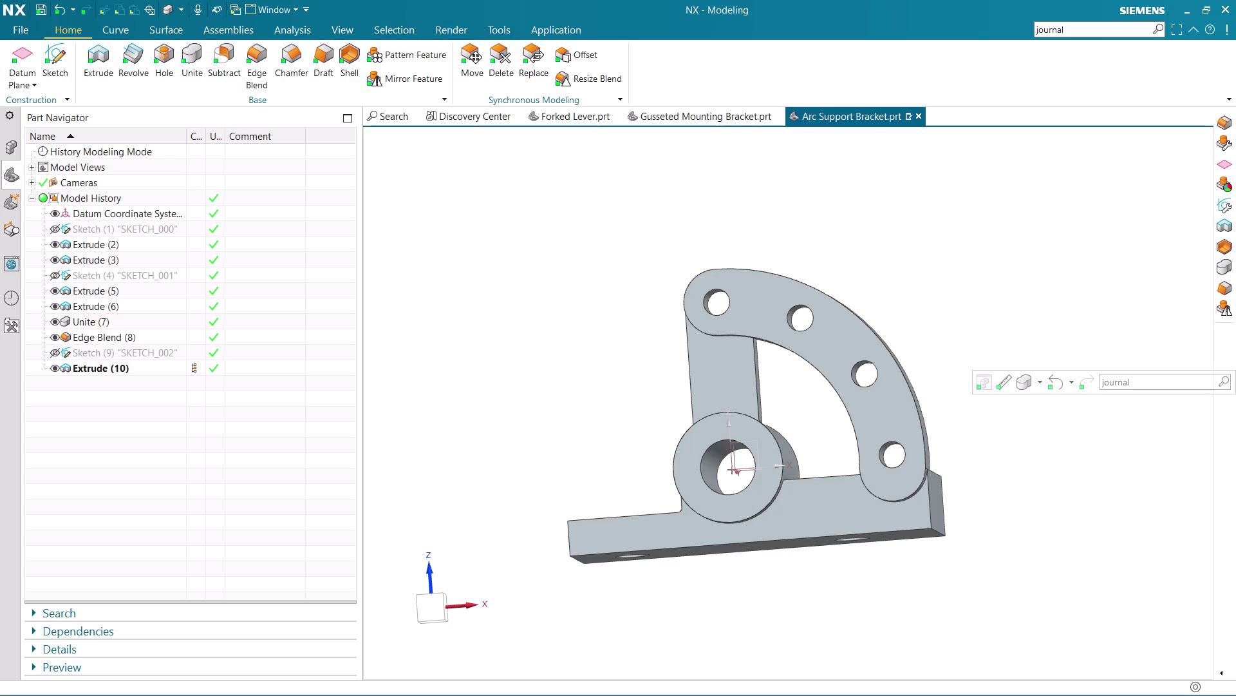
Orbit the bracket to inspect its underside, base plate and arc plate holes.
scroll(up, 3)
scroll(down, 3)
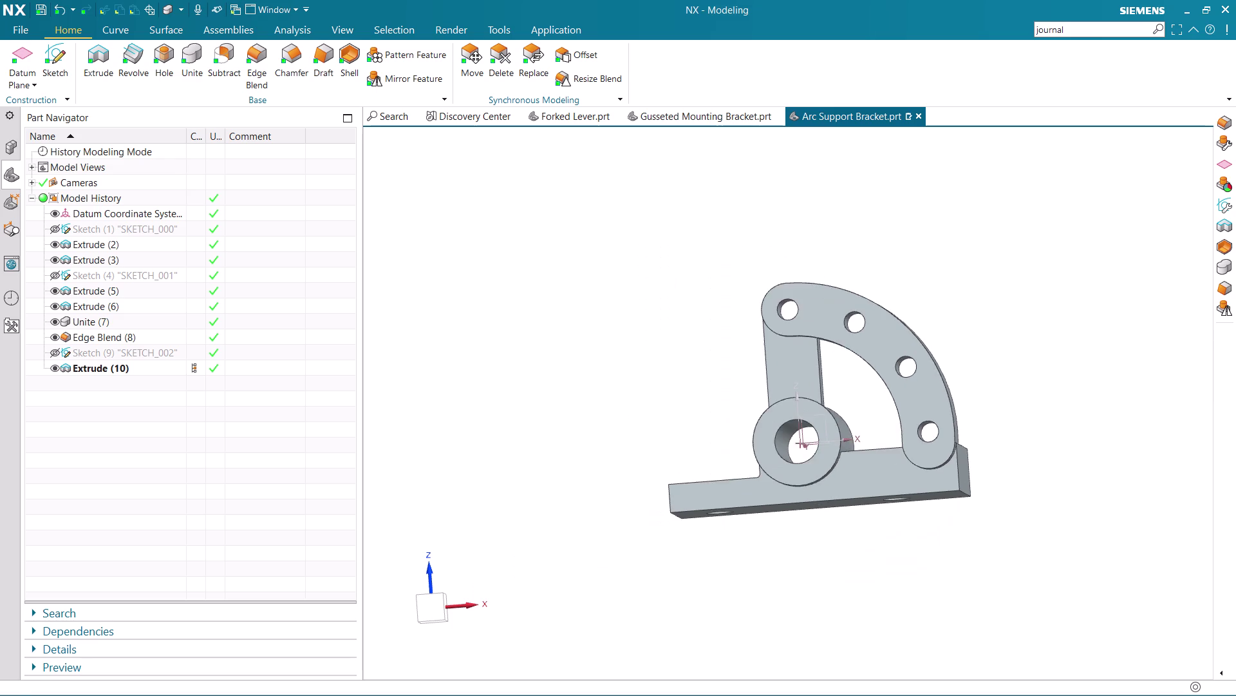
middle_drag(1005, 388, 999, 478)
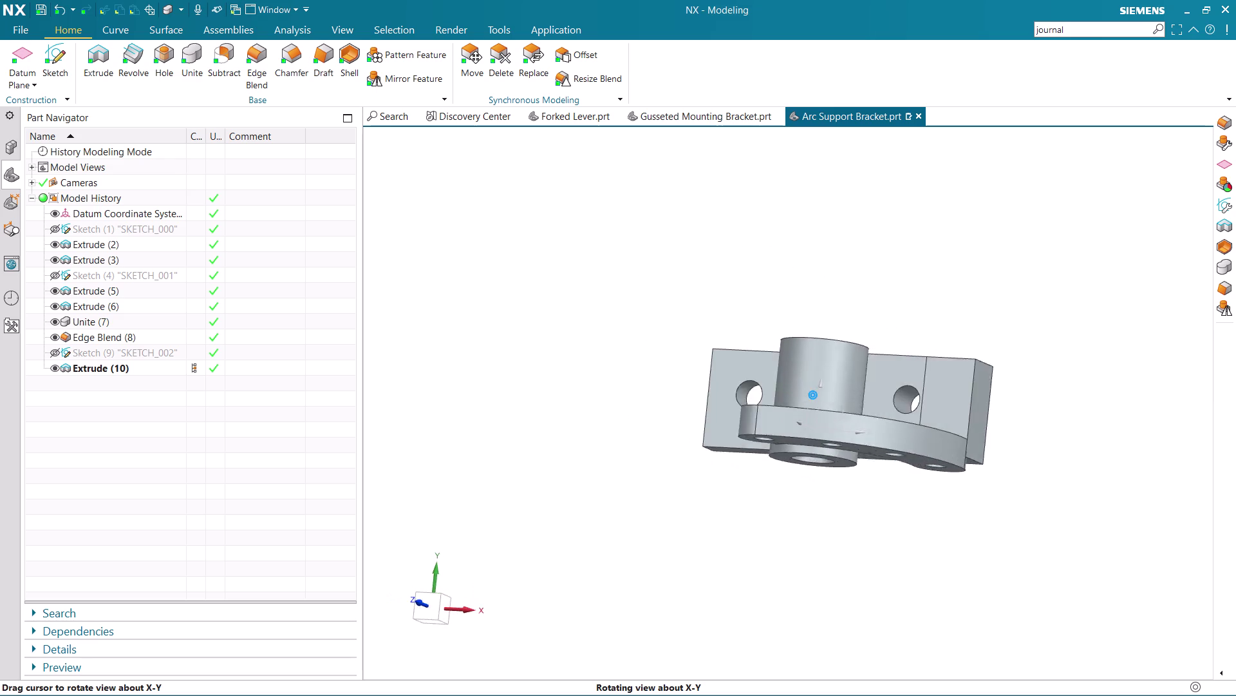
middle_drag(1000, 478, 1028, 508)
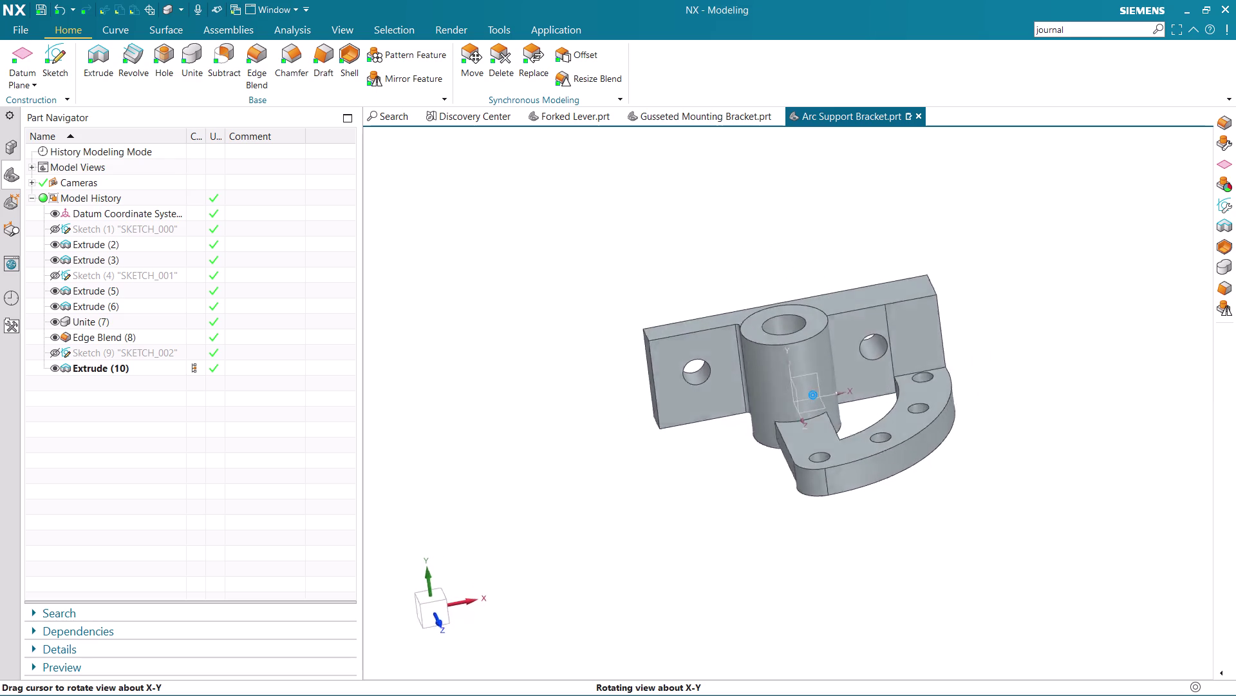
middle_drag(1028, 508, 994, 506)
scroll(up, 3)
scroll(up, 3)
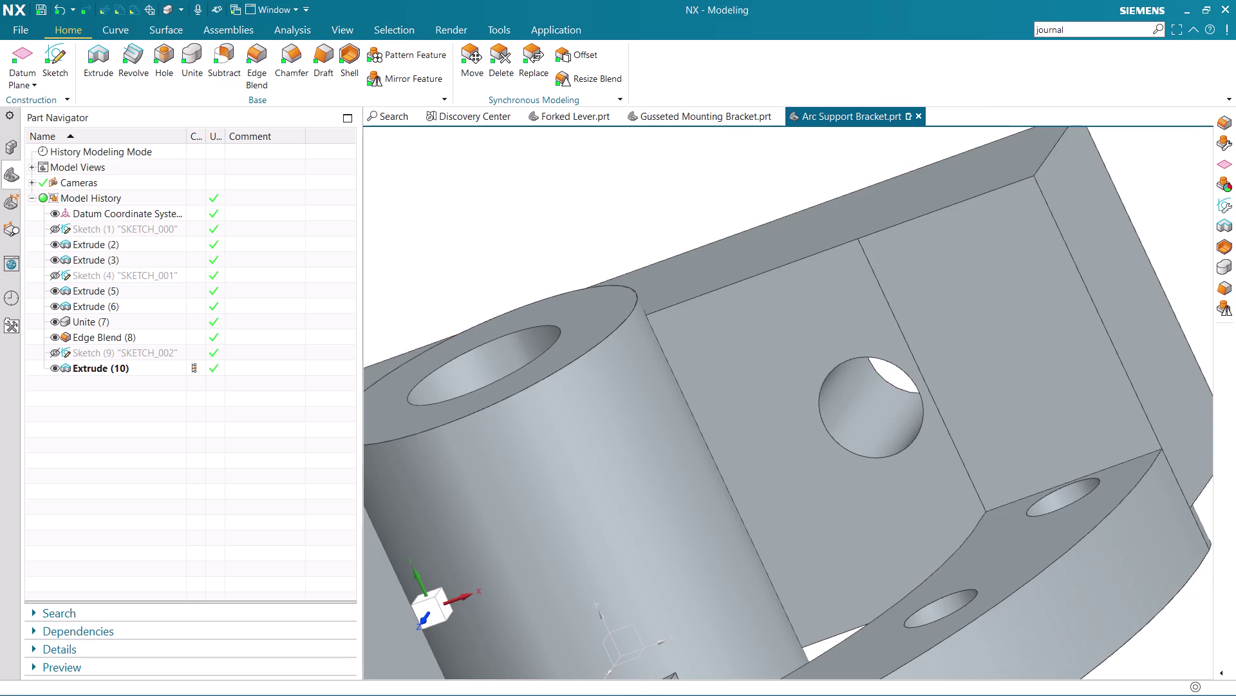
scroll(down, 3)
middle_drag(1176, 329, 1141, 384)
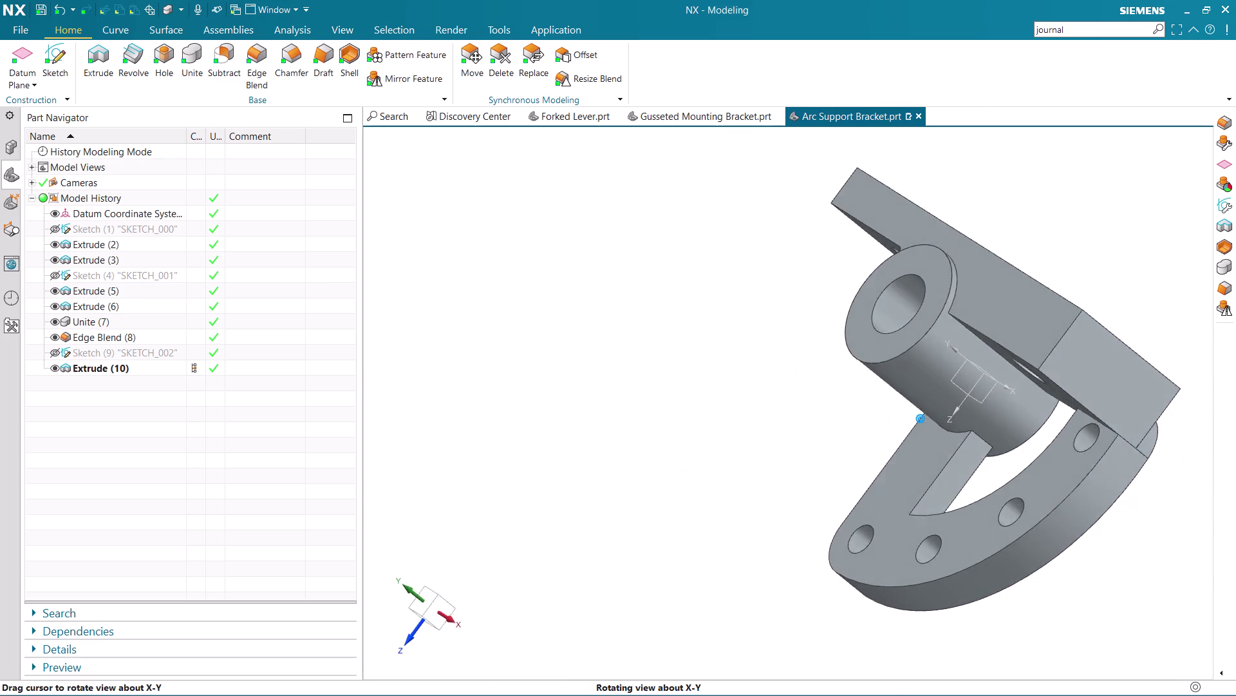
middle_drag(1141, 384, 1154, 334)
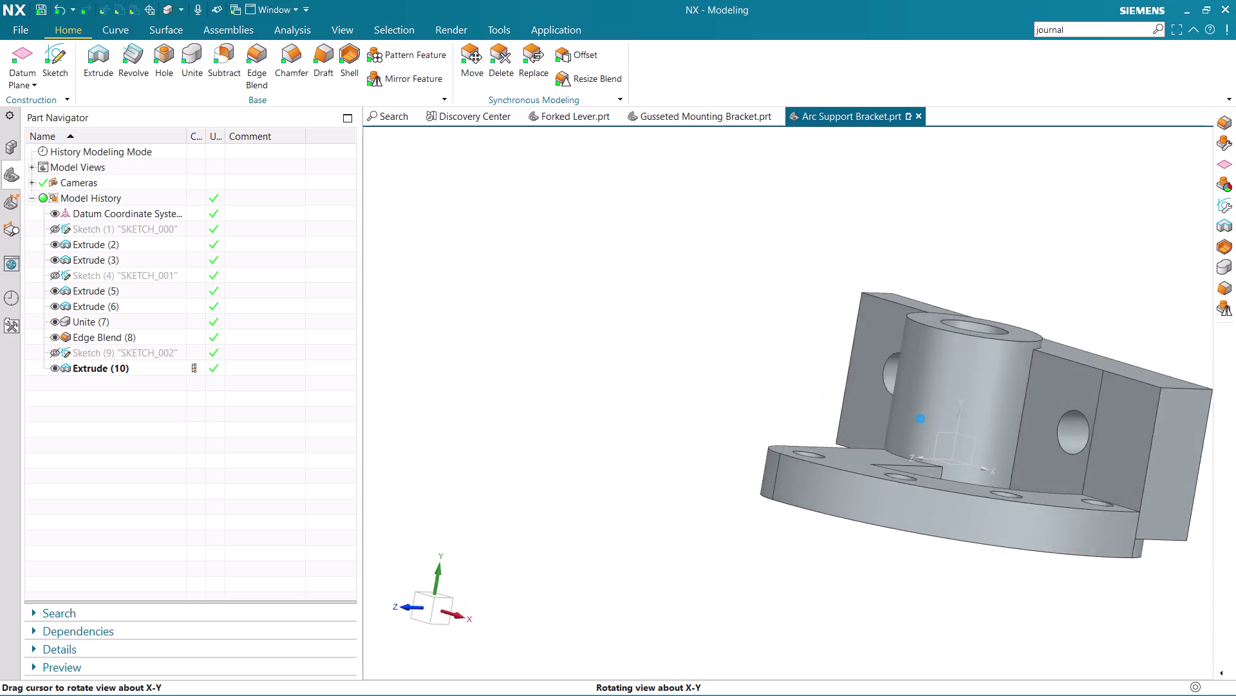
middle_drag(1154, 333, 1204, 316)
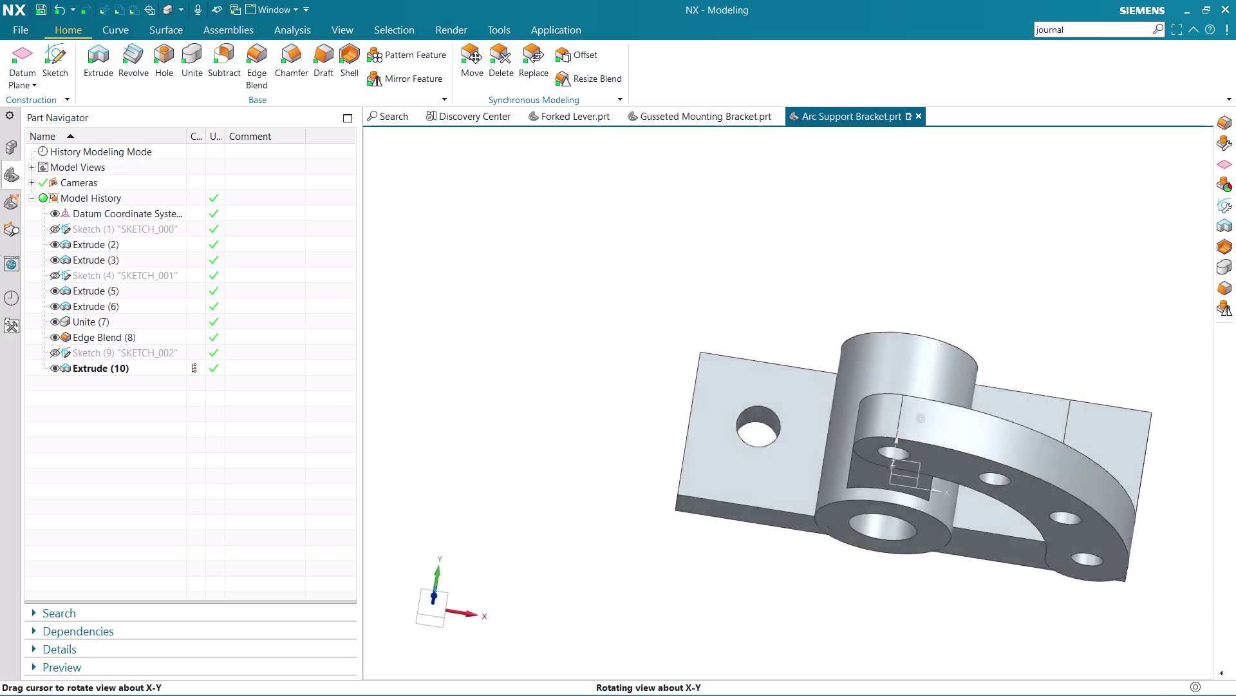
middle_drag(1204, 317, 1190, 312)
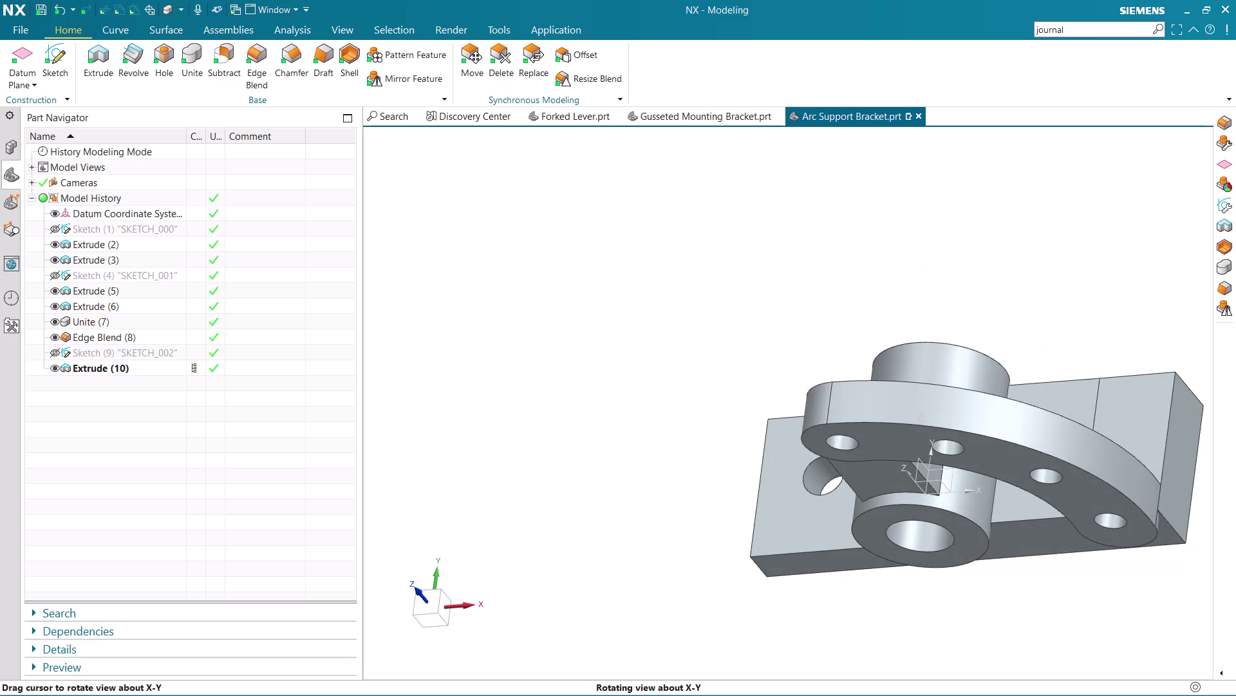
middle_drag(1190, 312, 1215, 268)
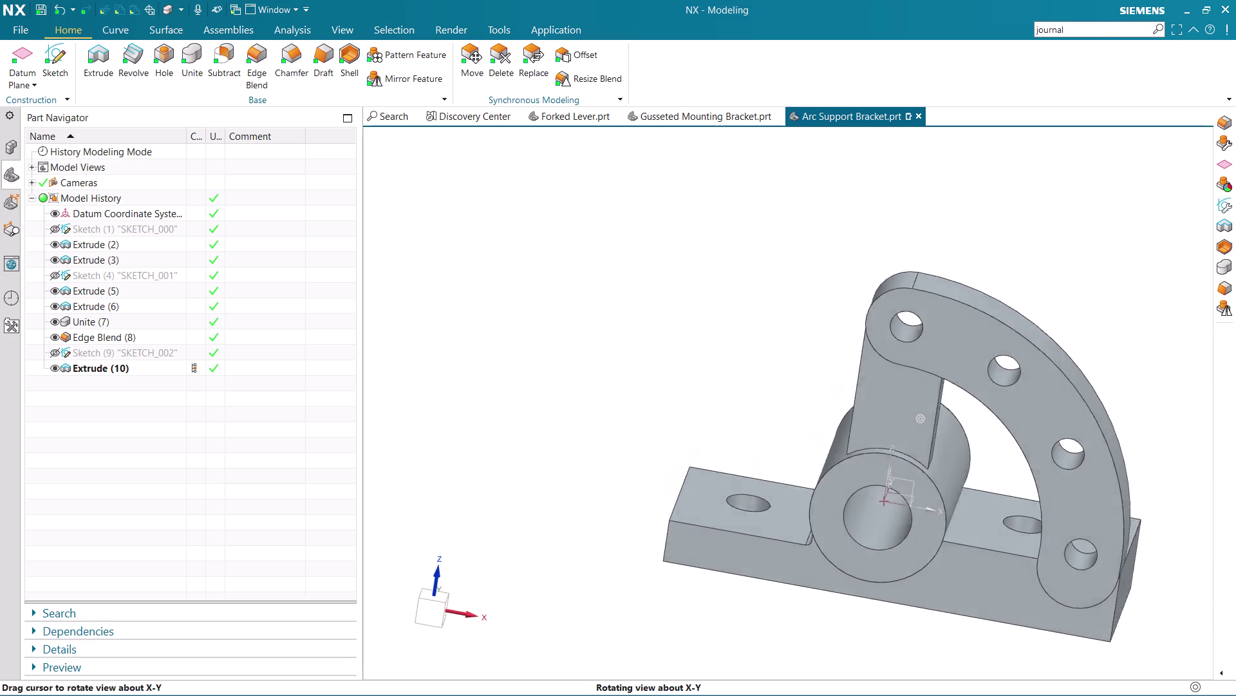
middle_drag(1215, 267, 1185, 296)
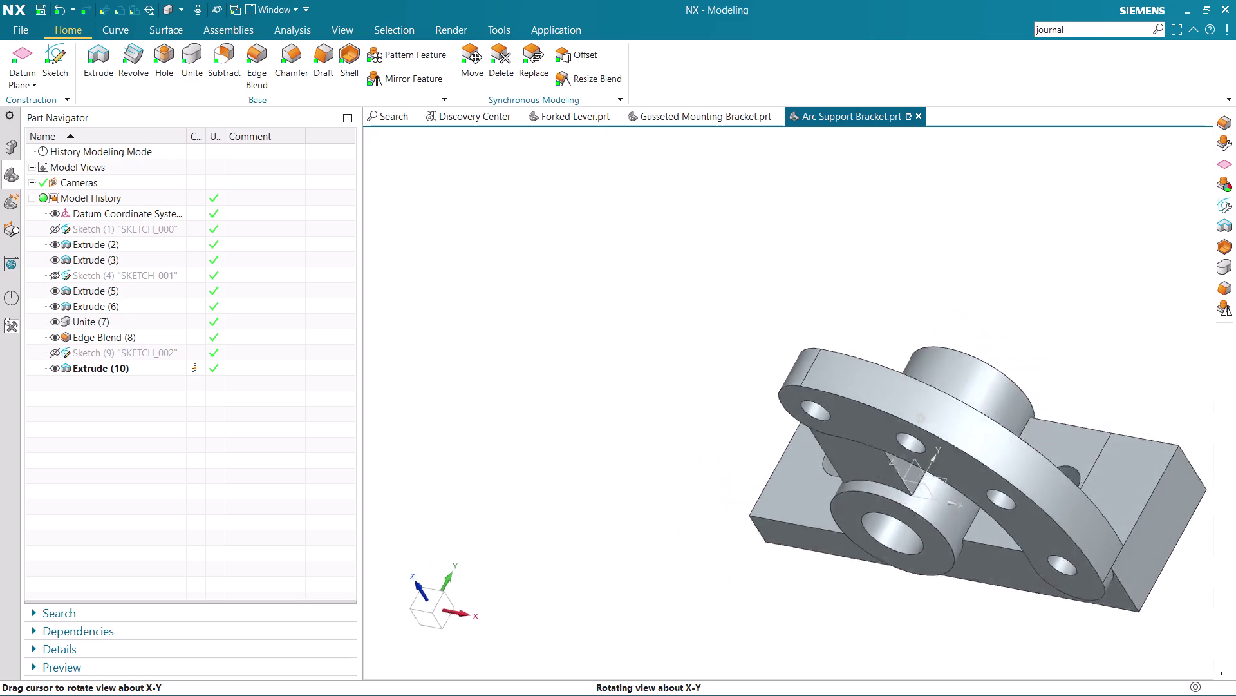
middle_drag(1184, 297, 1156, 293)
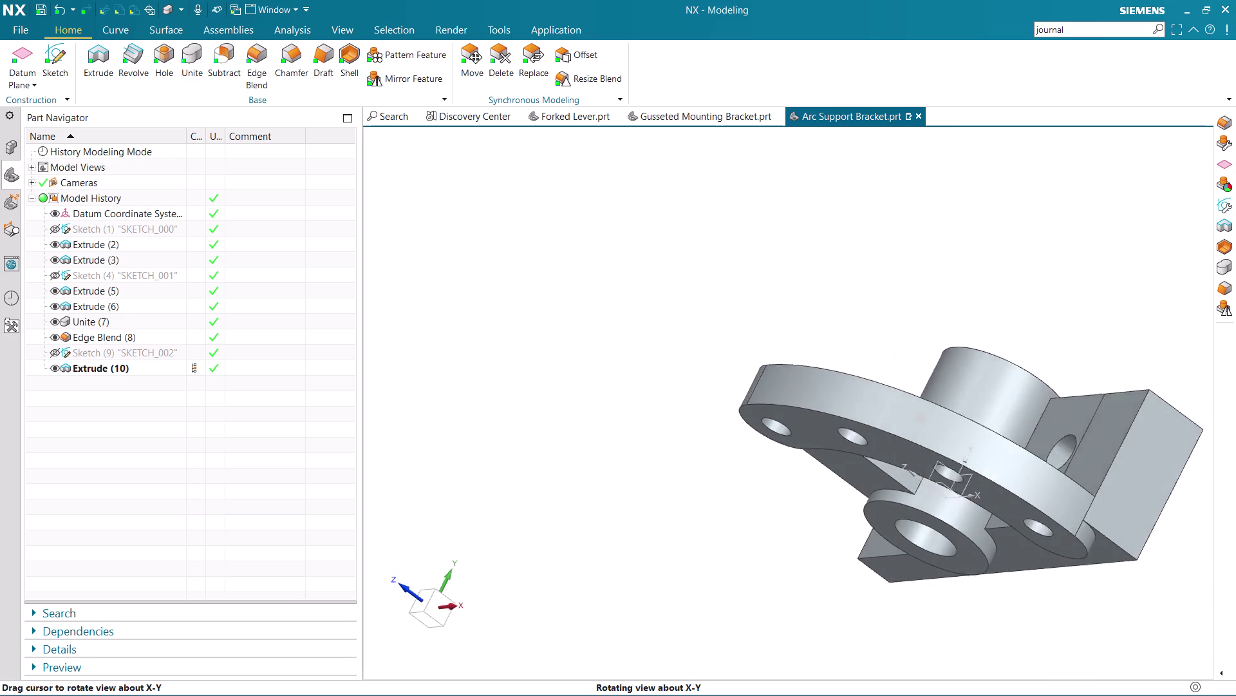
middle_drag(1156, 293, 1187, 296)
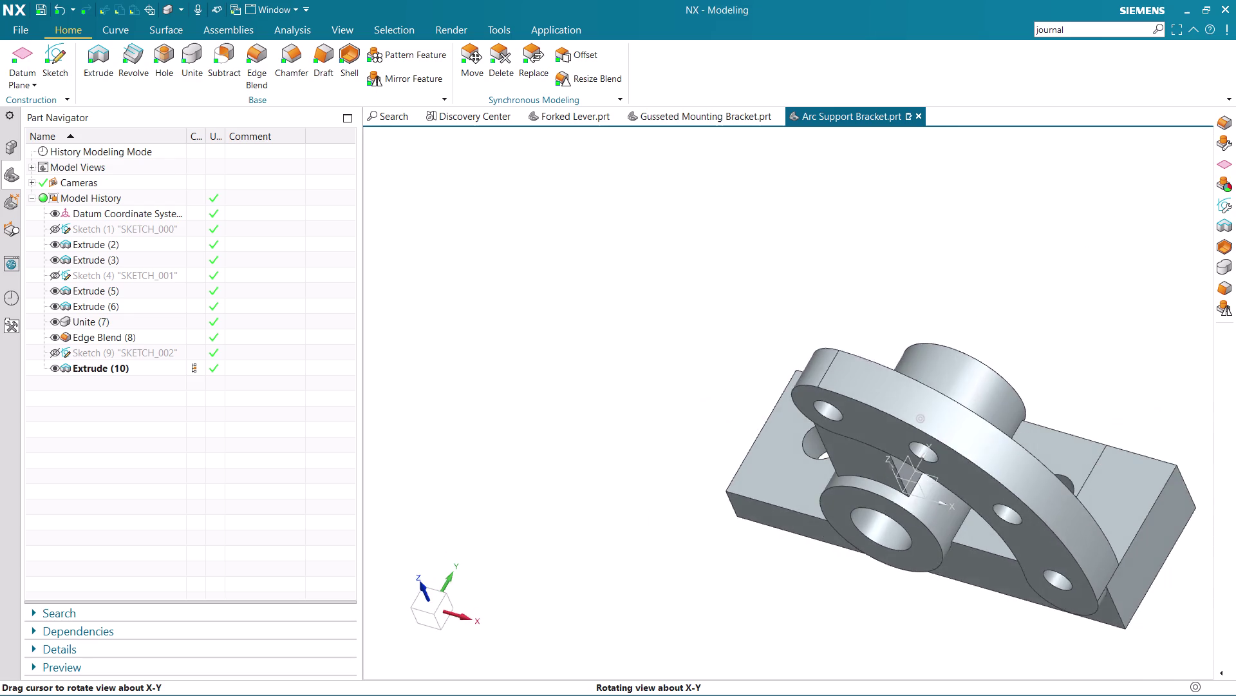
middle_drag(1187, 297, 1171, 304)
scroll(down, 3)
scroll(down, 3)
middle_drag(1122, 433, 1190, 365)
scroll(up, 3)
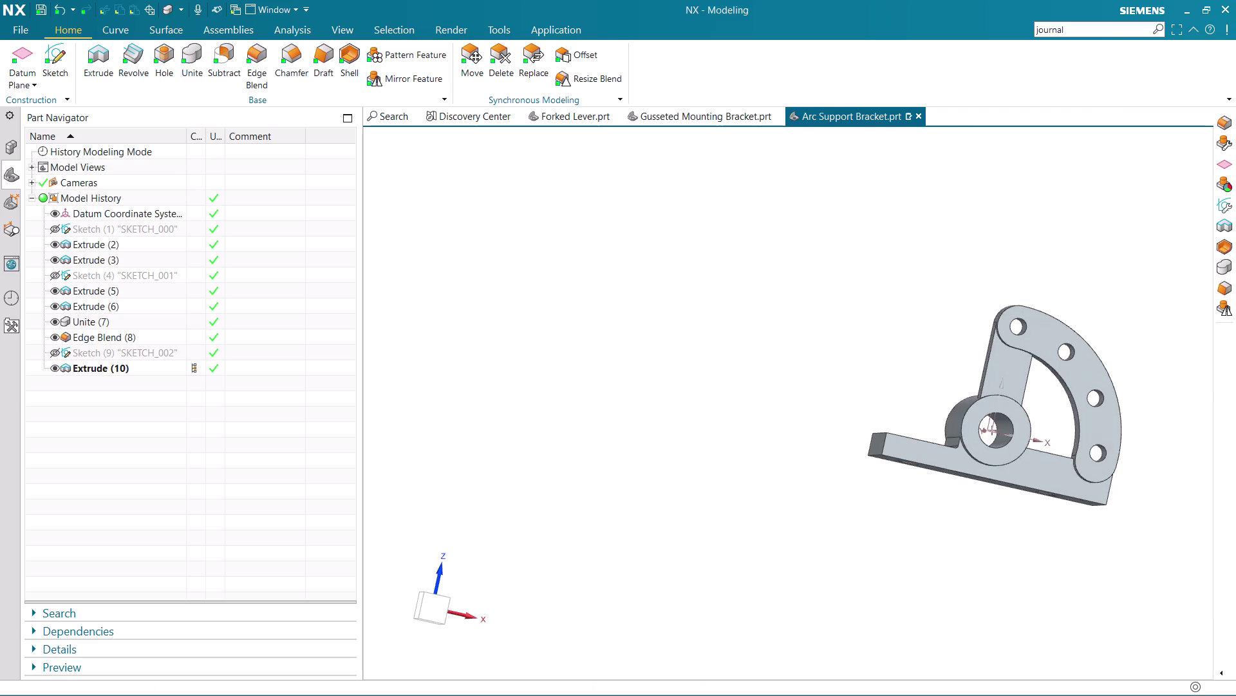
scroll(up, 3)
scroll(up, 3)
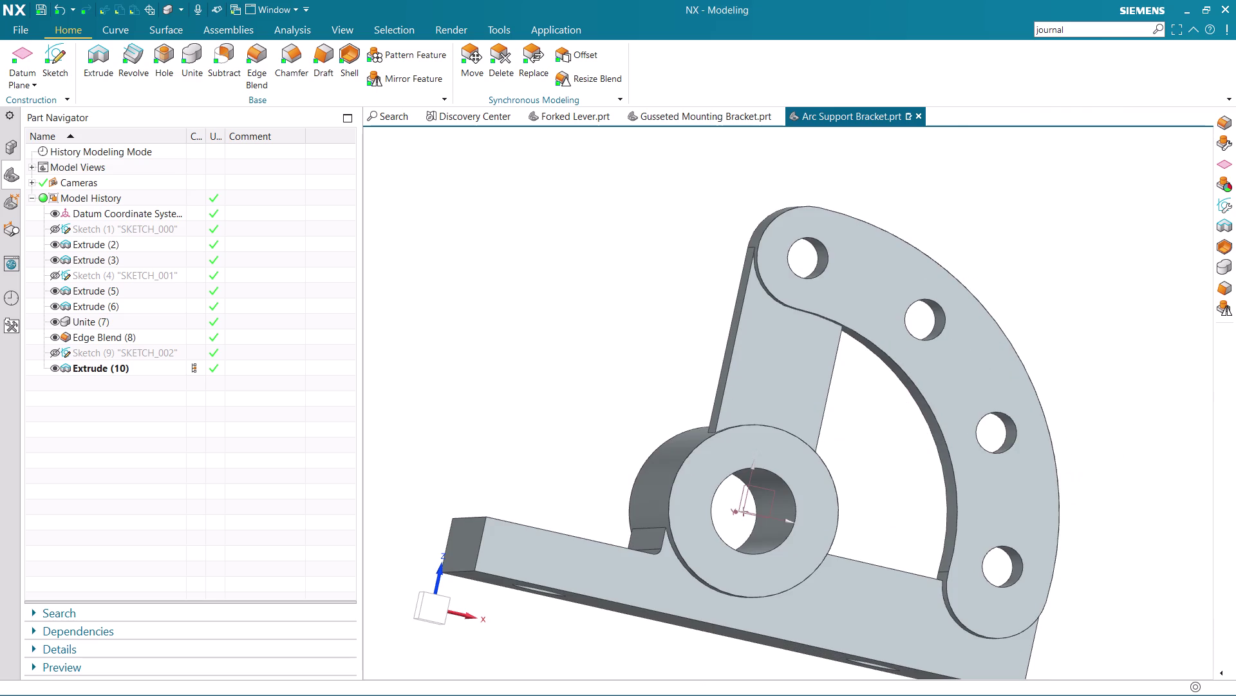
Select SKETCH_001, Sketch (4), in the Part Navigator and bring up its context menu.
click(106, 278)
click(52, 272)
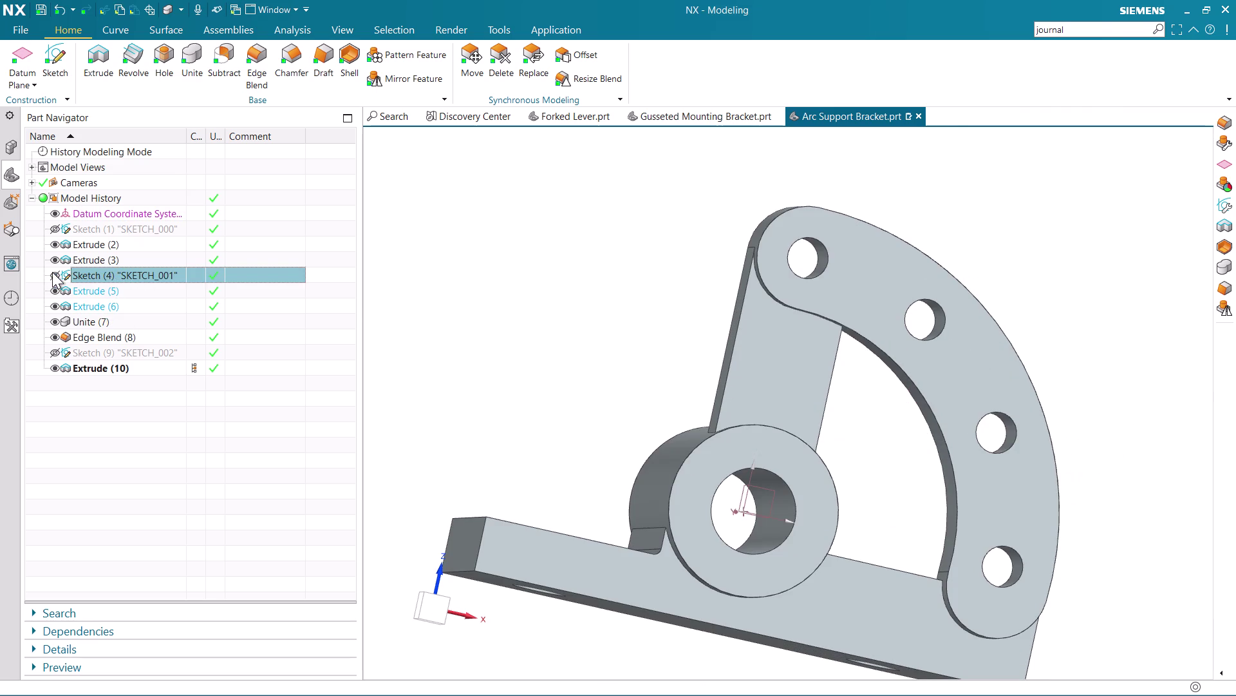
middle_drag(498, 312, 497, 345)
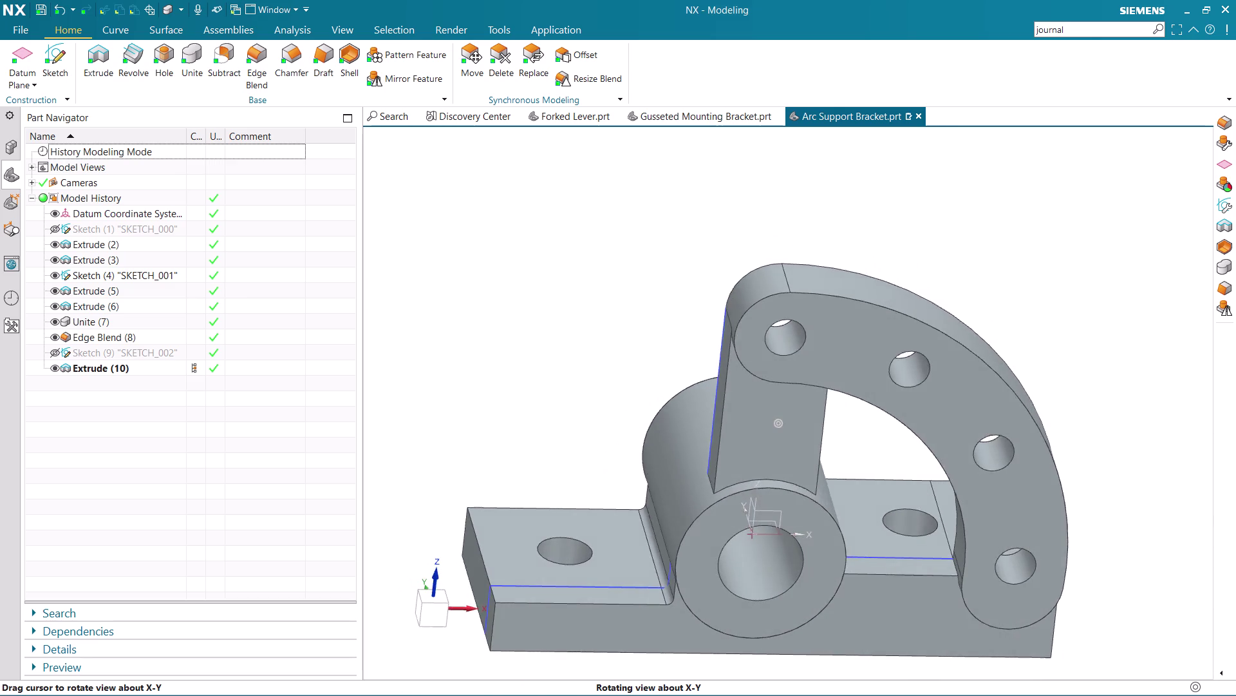
middle_drag(498, 346, 568, 420)
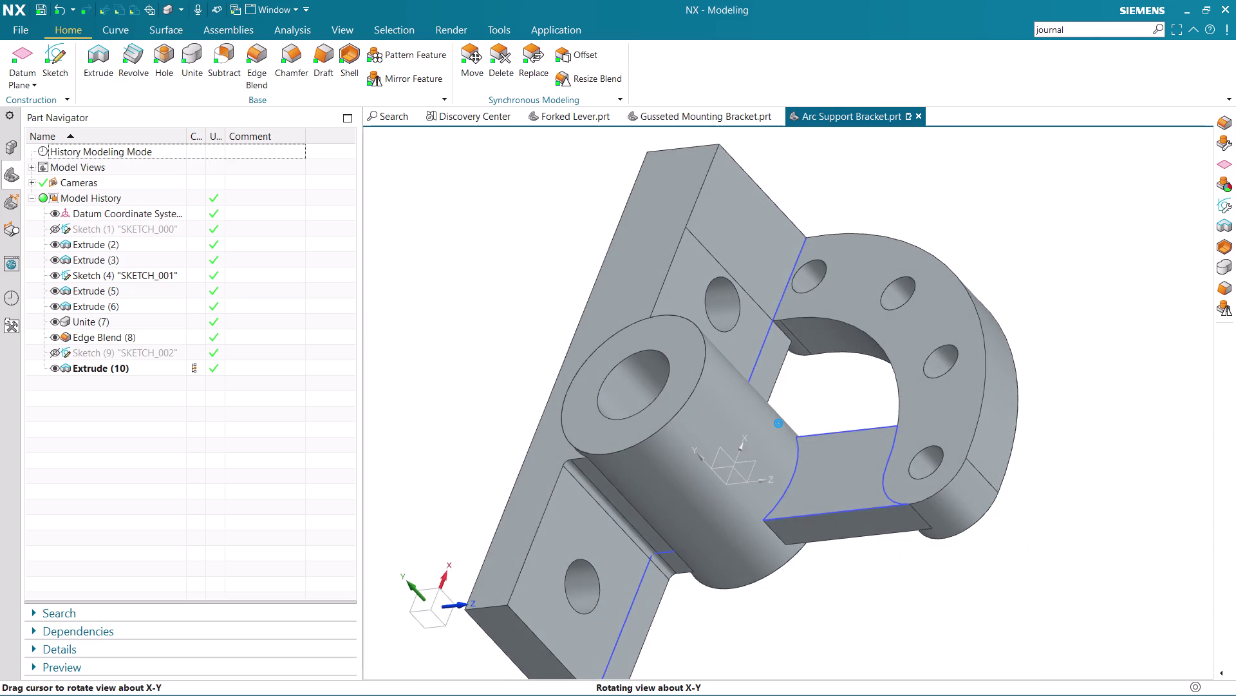
middle_drag(567, 420, 501, 365)
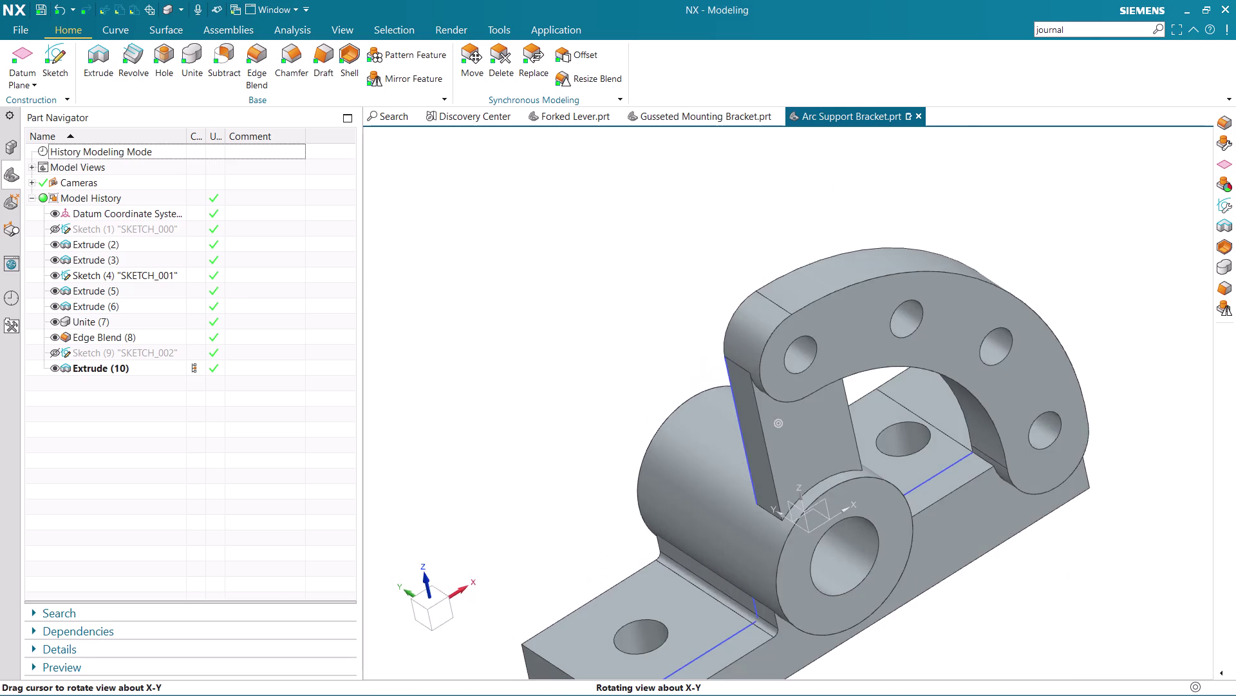
middle_drag(500, 365, 487, 367)
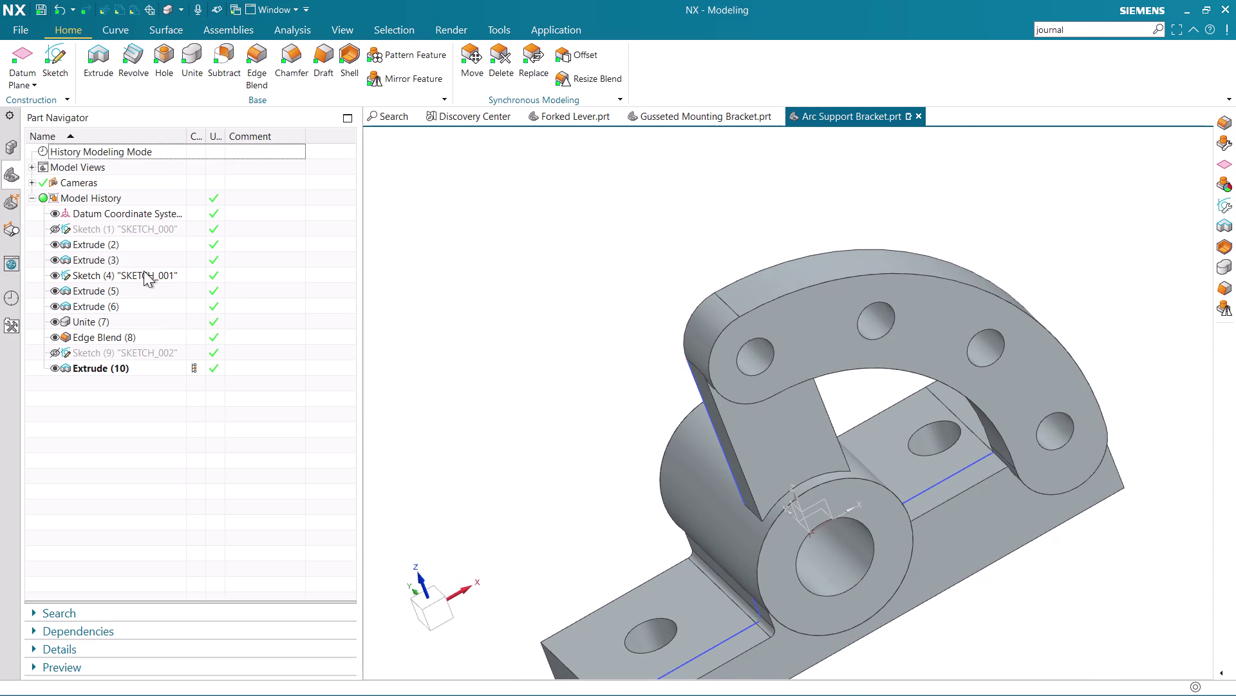
click(144, 271)
right_click(141, 270)
Edit SKETCH_001 and orbit around its profile to inspect the sketch edges.
click(189, 346)
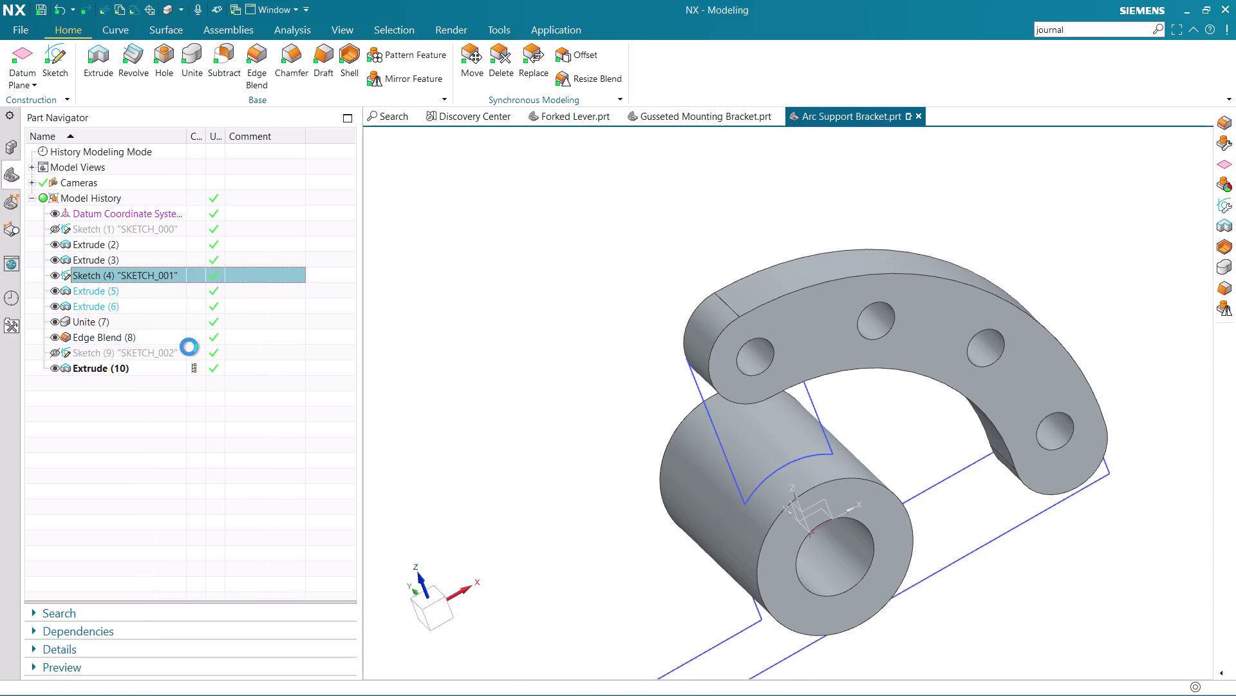
scroll(up, 3)
scroll(up, 3)
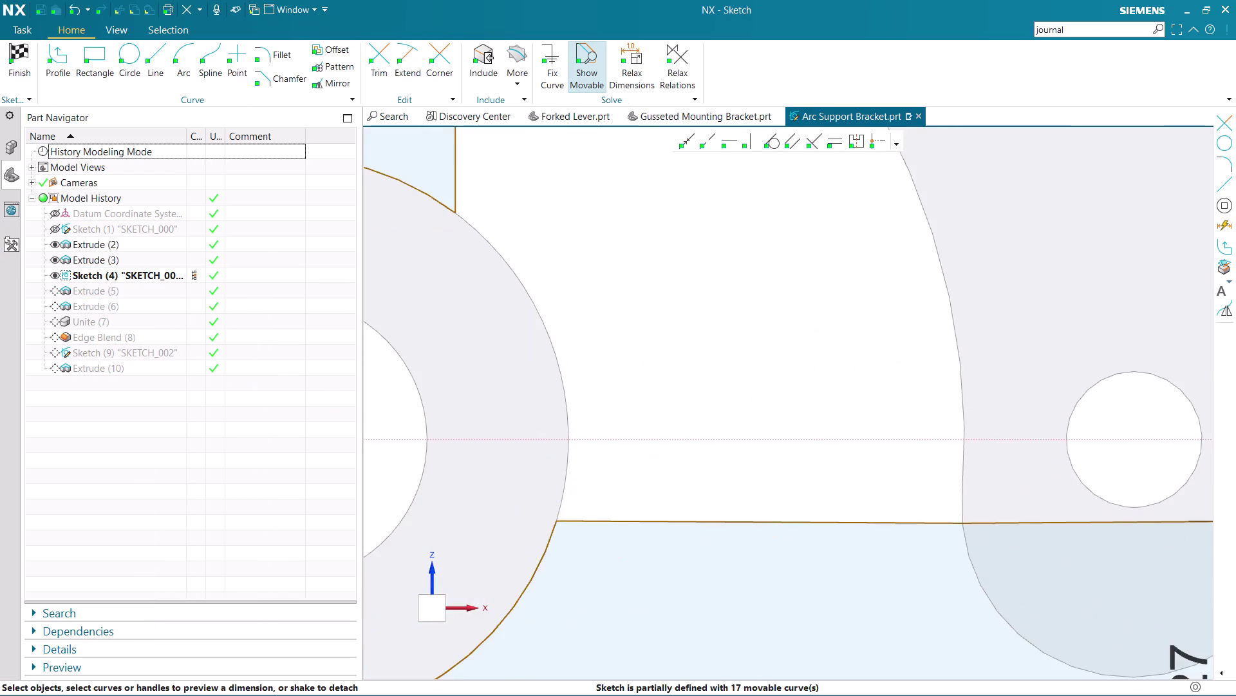
scroll(up, 3)
scroll(up, 3)
scroll(down, 3)
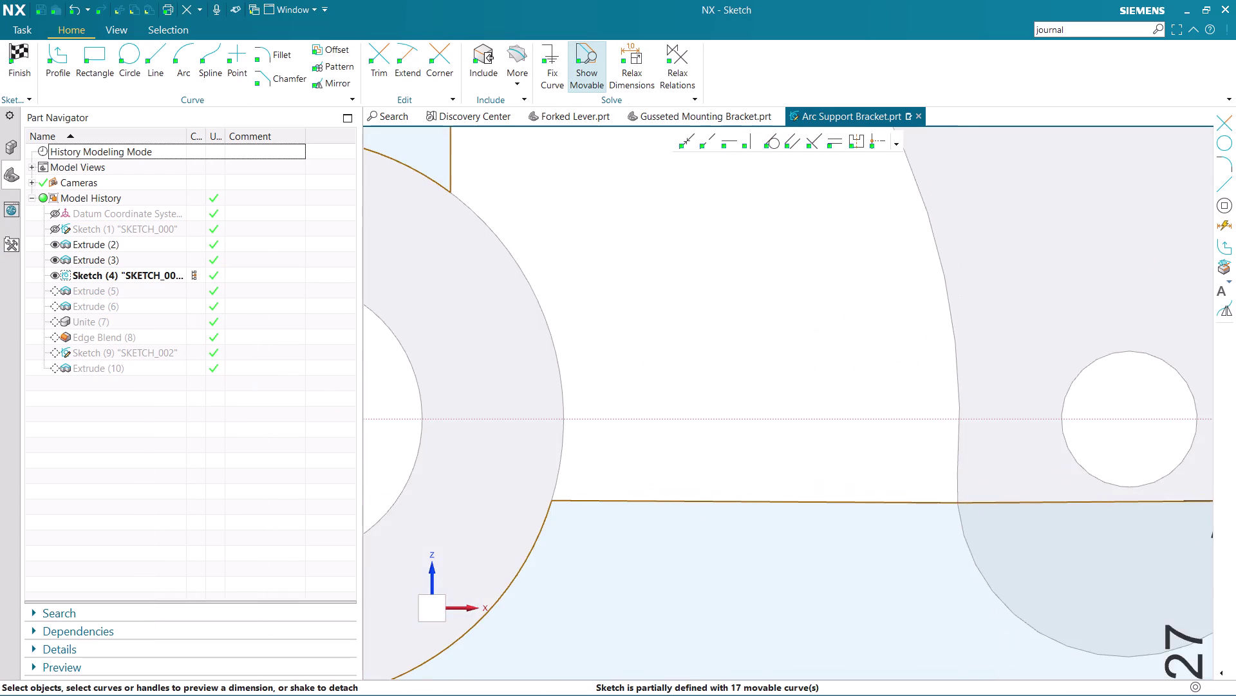
middle_drag(932, 485, 999, 556)
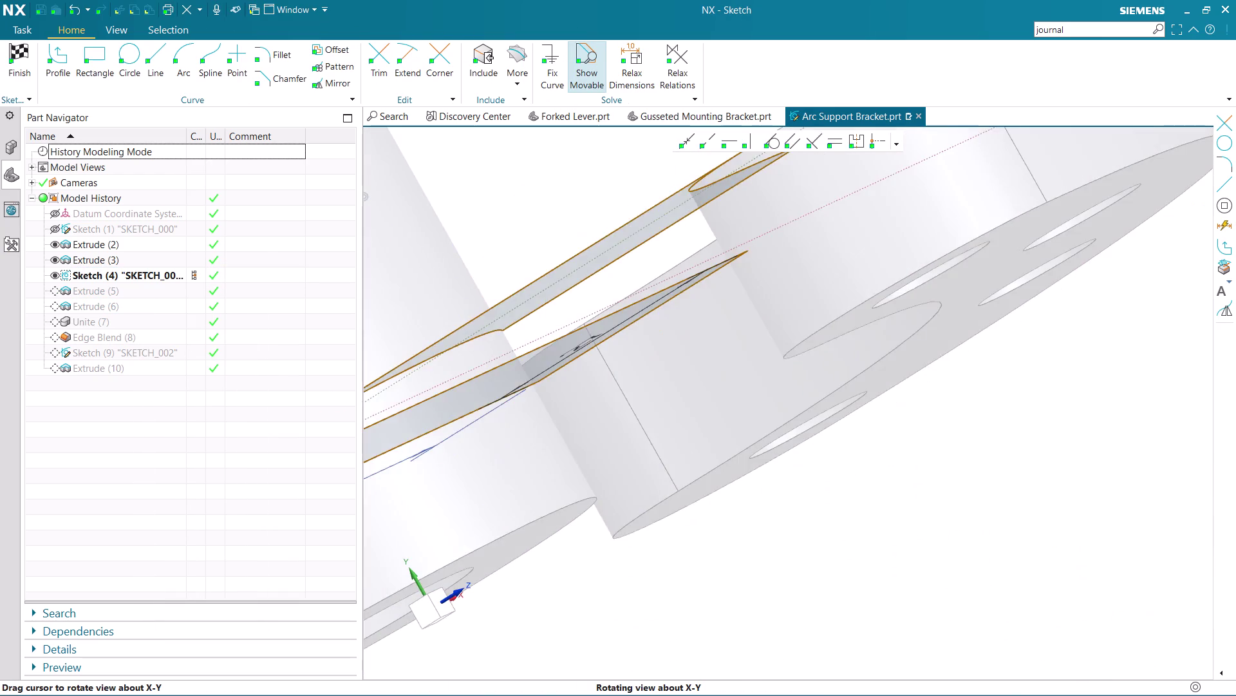
middle_drag(999, 556, 996, 567)
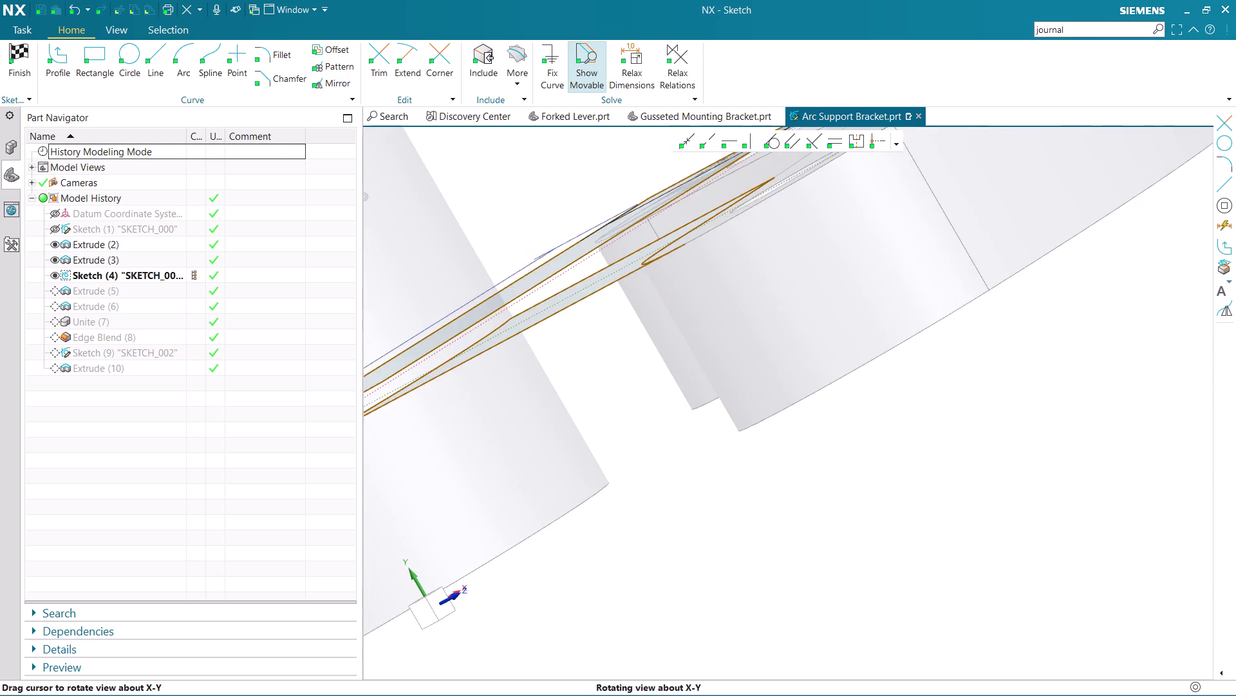
middle_drag(996, 567, 943, 522)
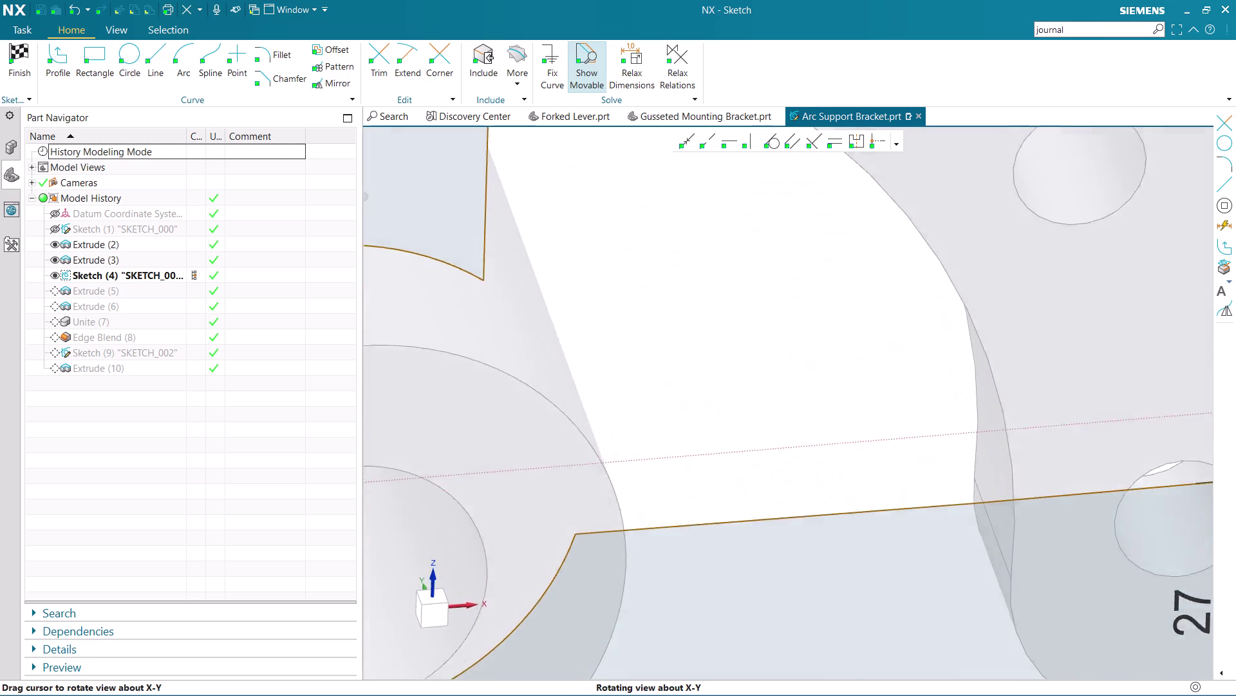
middle_drag(943, 523, 942, 512)
scroll(down, 3)
scroll(down, 3)
middle_drag(1051, 456, 994, 545)
Reframe the sketch and base plate, then finish the sketch to return to Modeling.
scroll(up, 3)
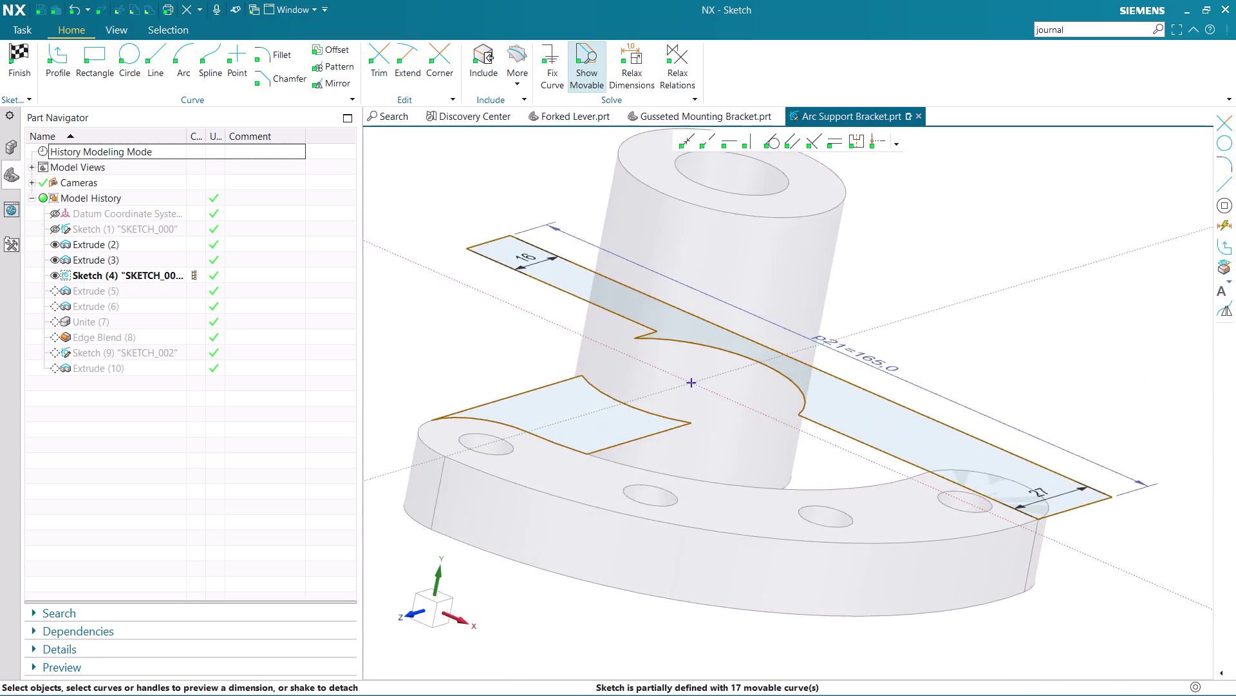
scroll(up, 3)
scroll(down, 3)
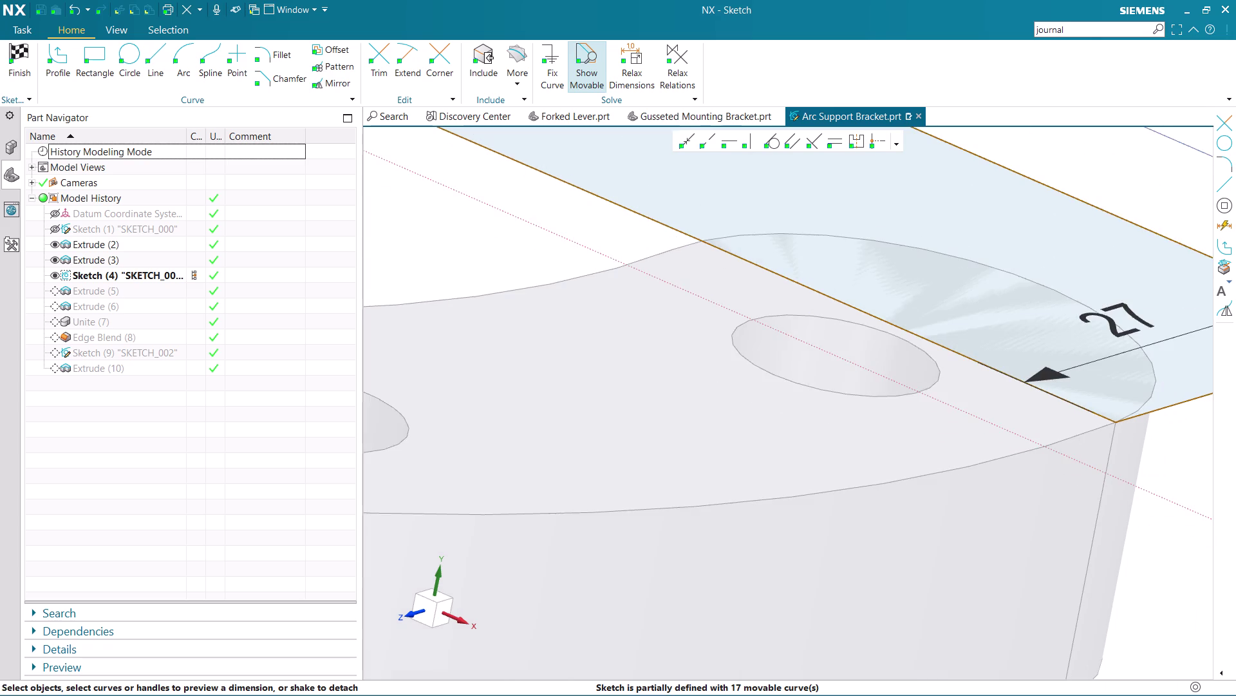
scroll(up, 3)
scroll(down, 3)
scroll(down, 3)
scroll(down, 3)
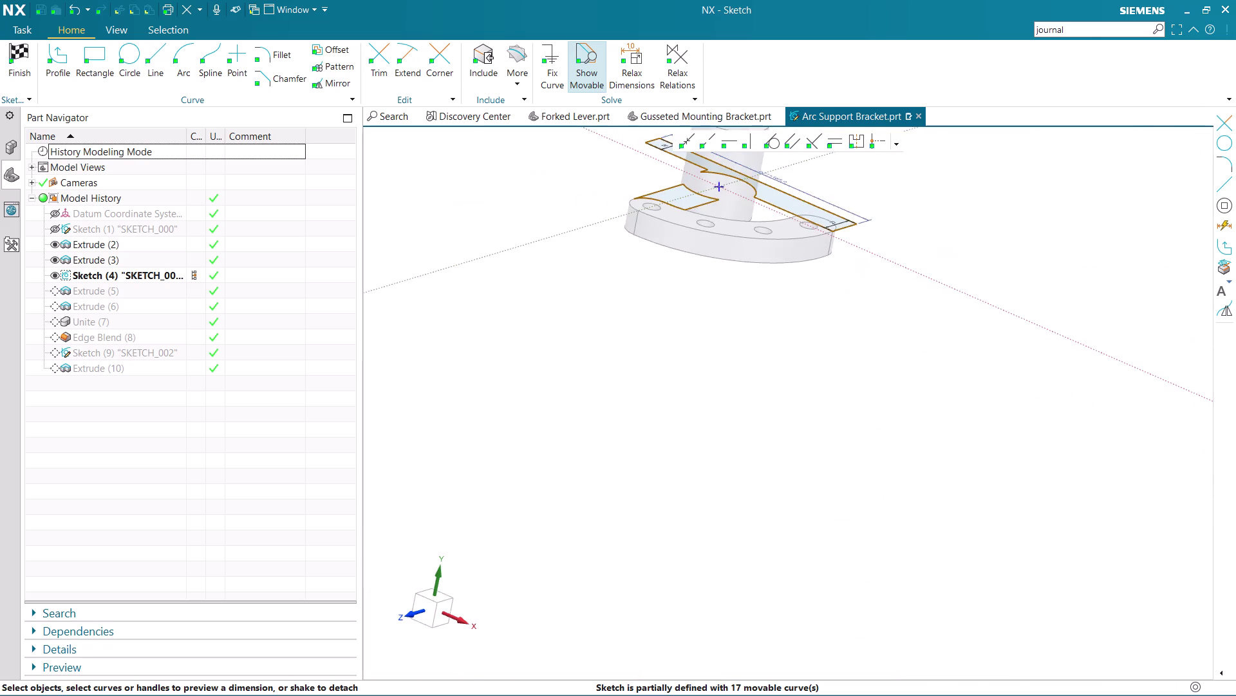
scroll(up, 3)
scroll(up, 3)
middle_drag(780, 168, 868, 163)
click(25, 54)
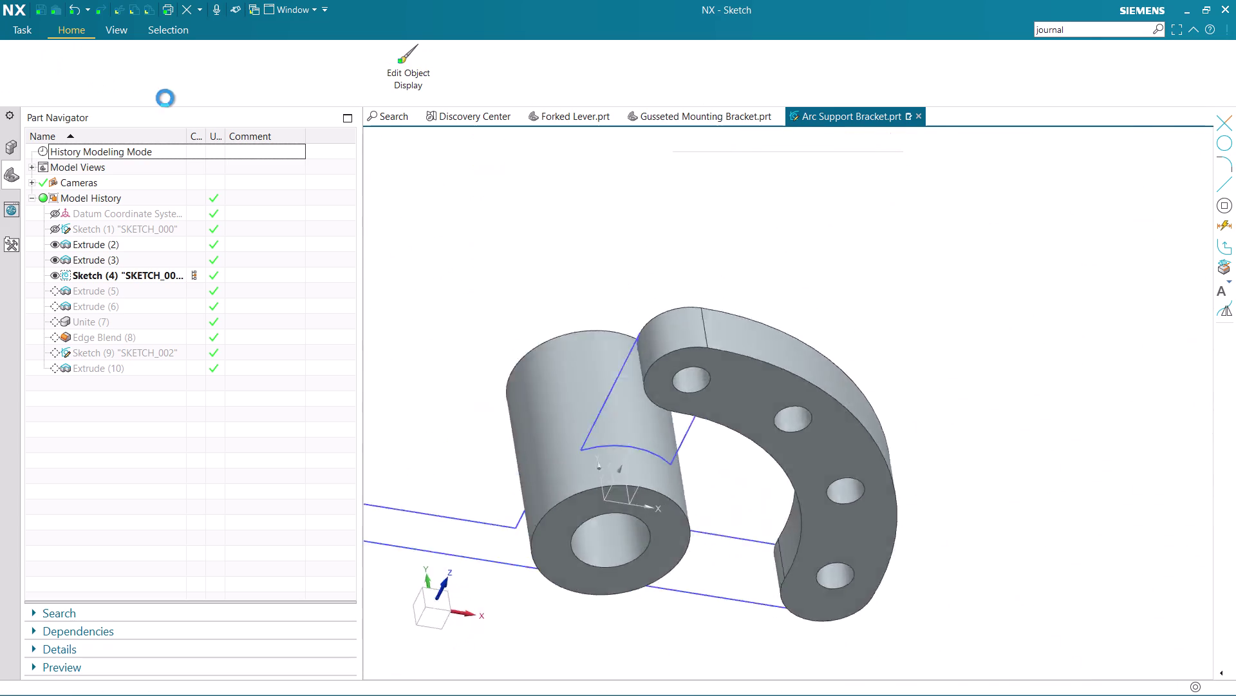
scroll(down, 3)
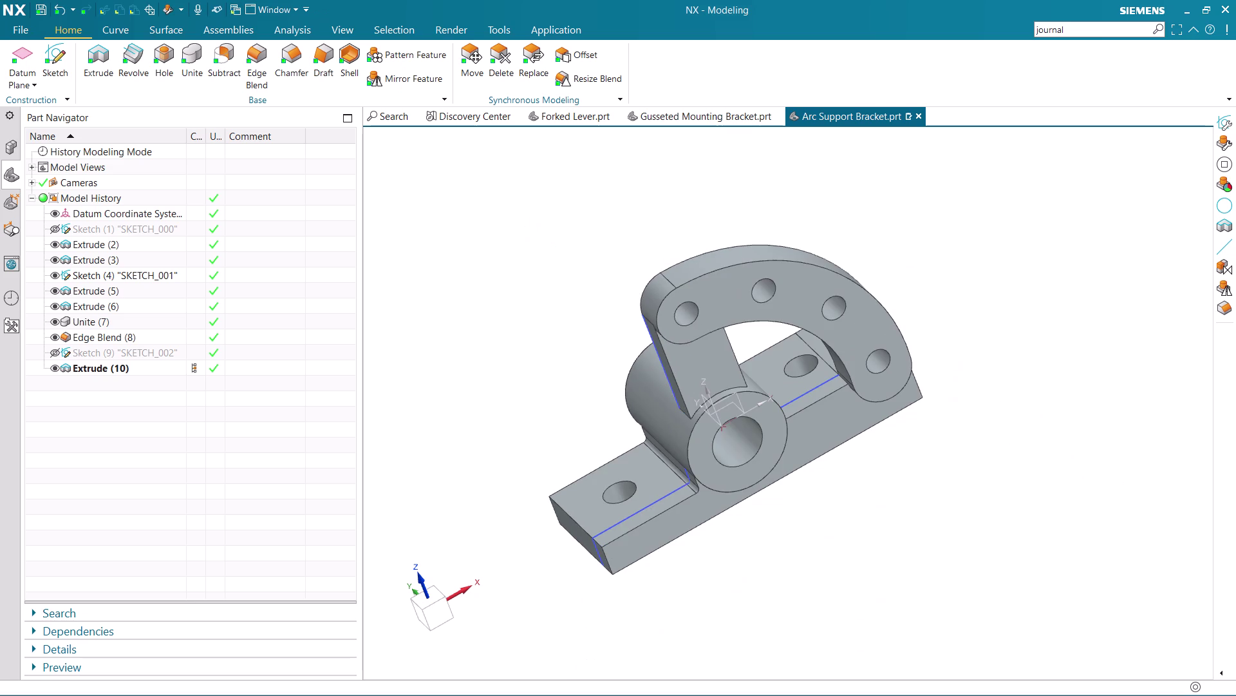
click(51, 273)
middle_drag(410, 328, 381, 342)
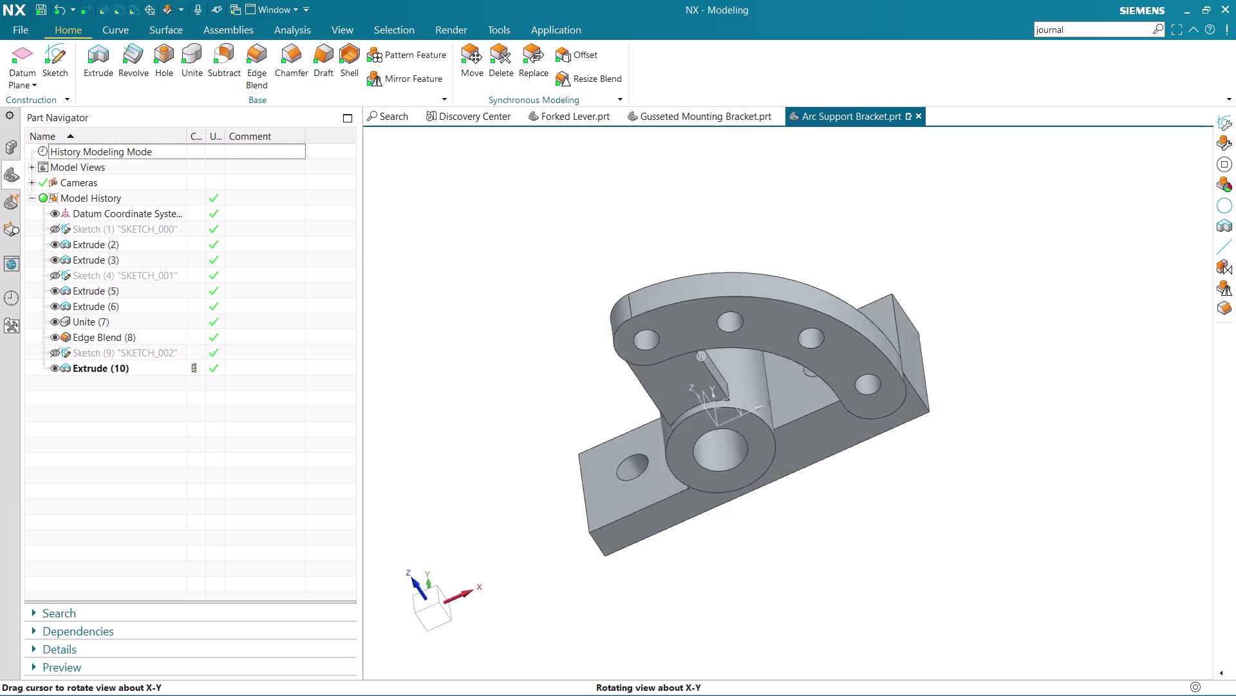
middle_drag(381, 342, 392, 314)
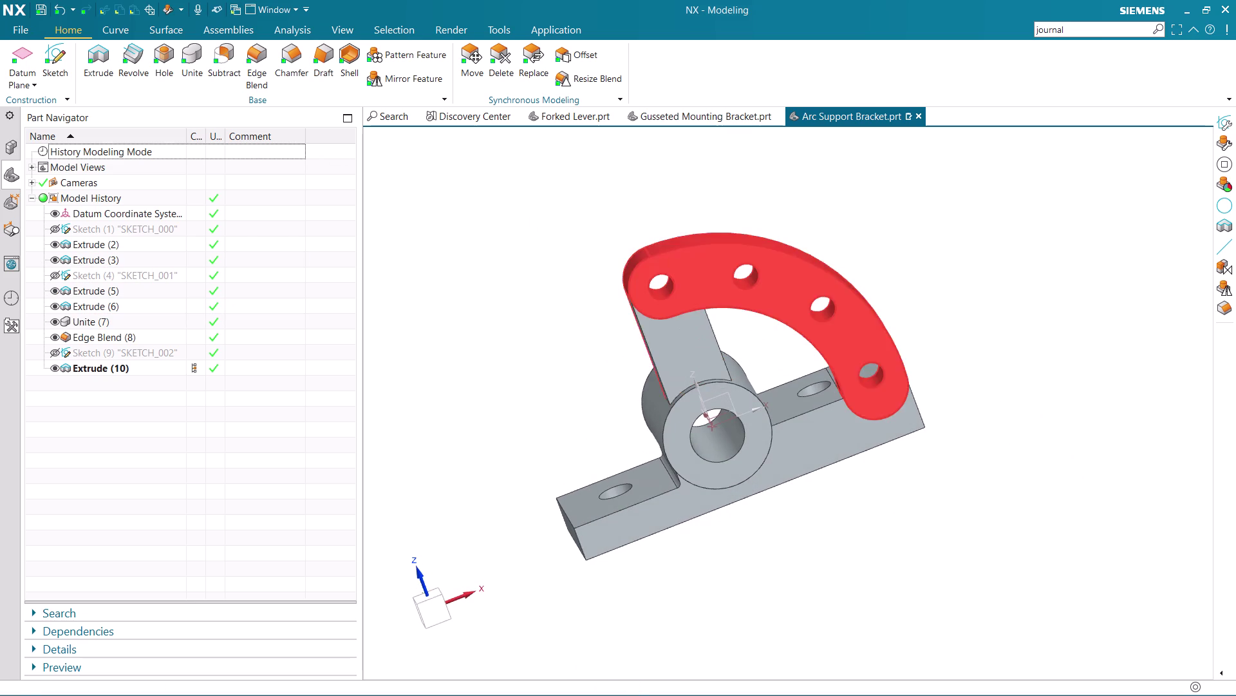
middle_drag(856, 288, 839, 305)
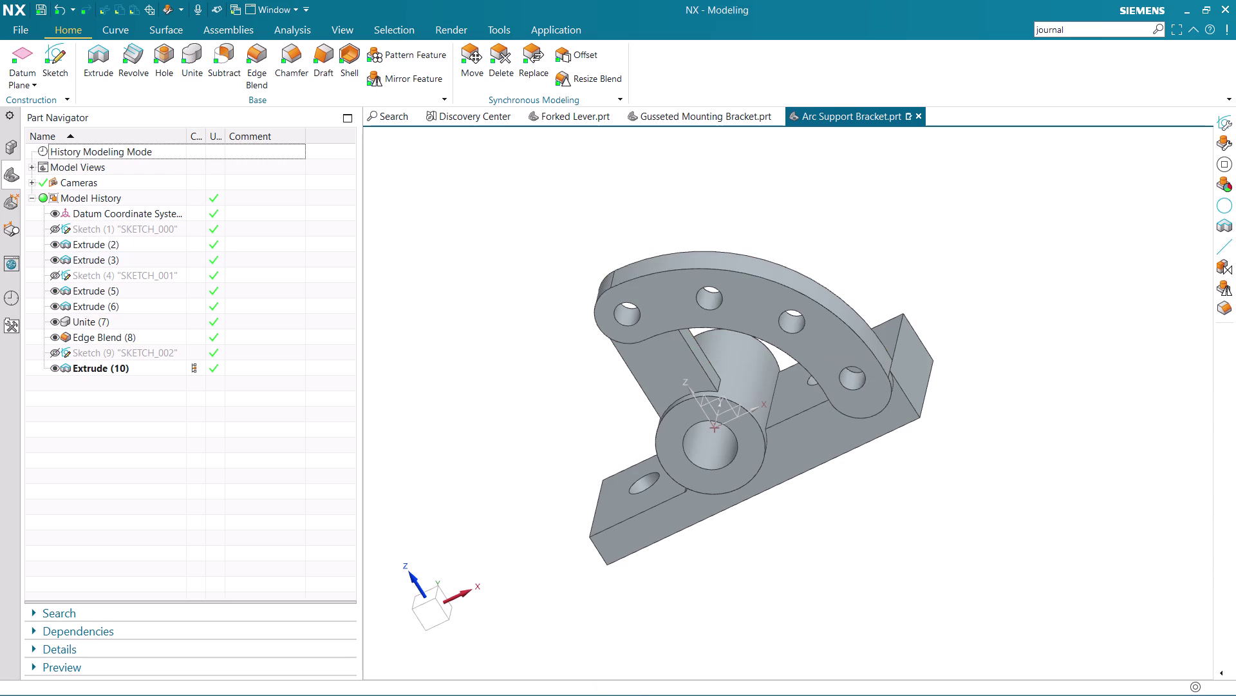
key(ctrl+h)
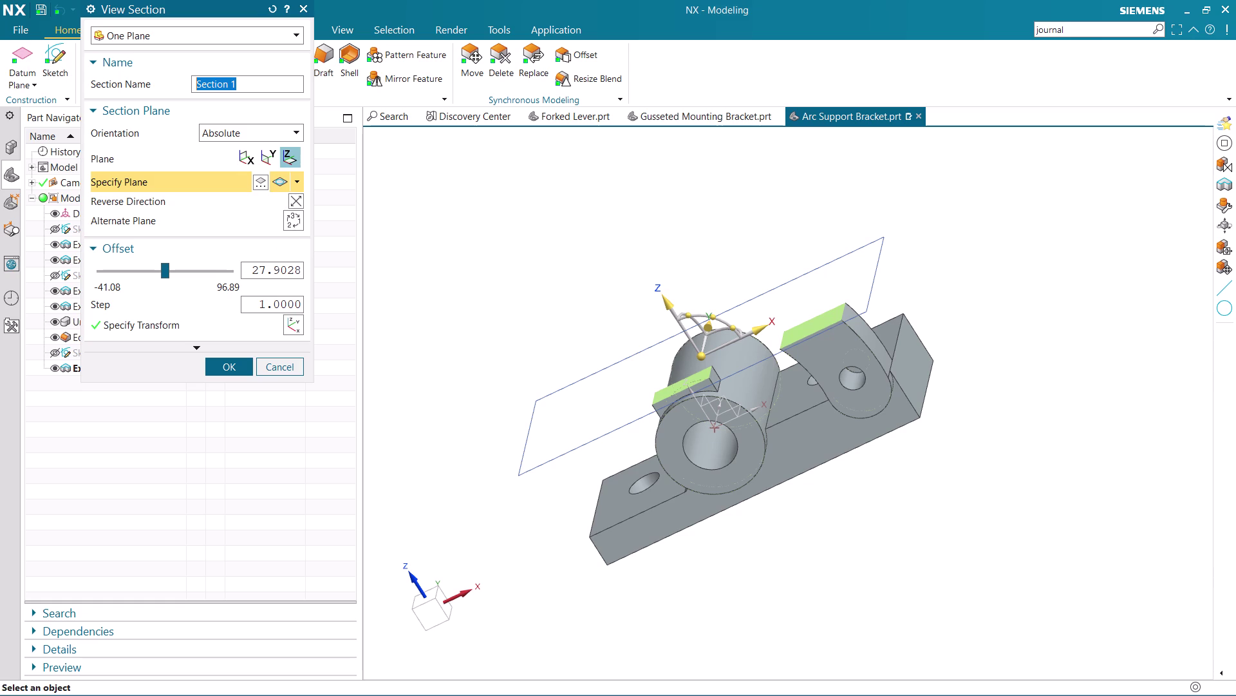
drag(661, 301, 772, 398)
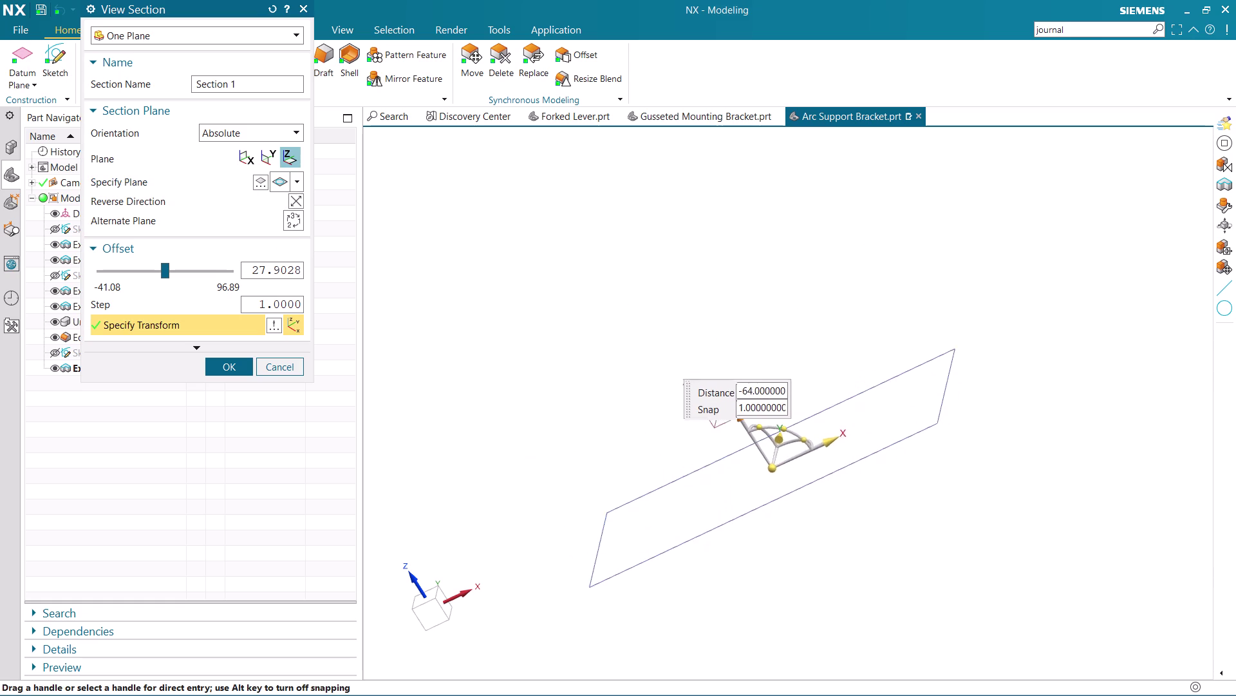
drag(772, 398, 741, 358)
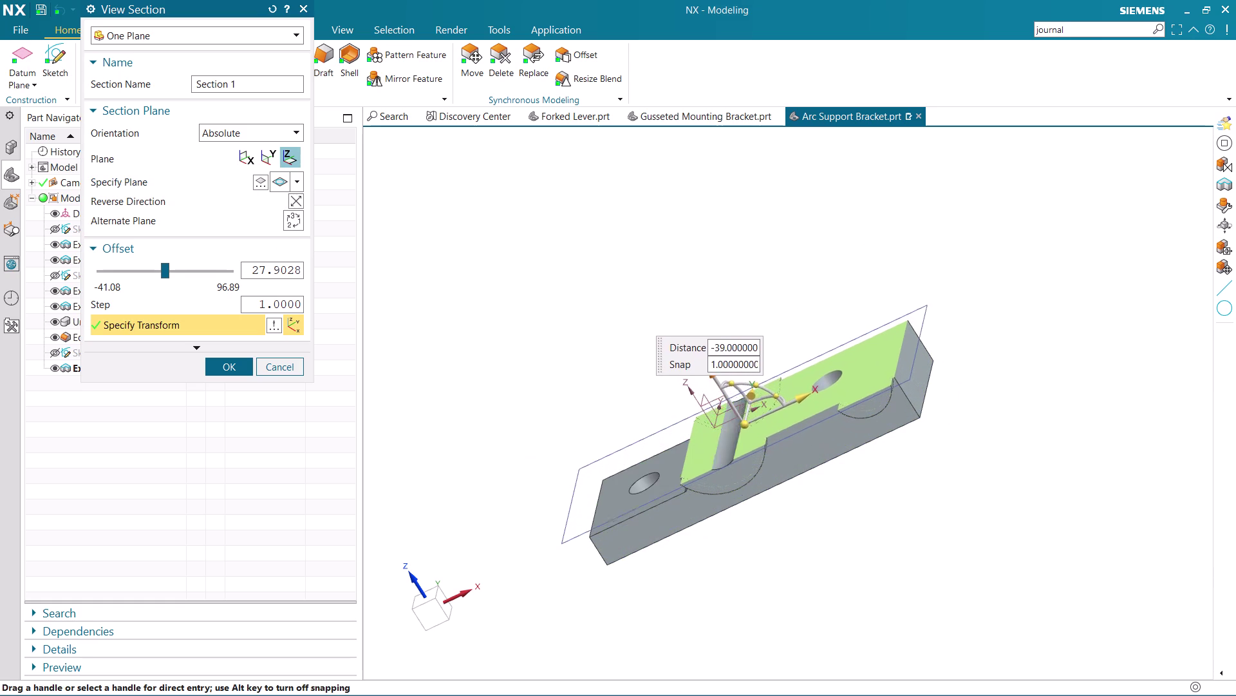
drag(741, 358, 706, 311)
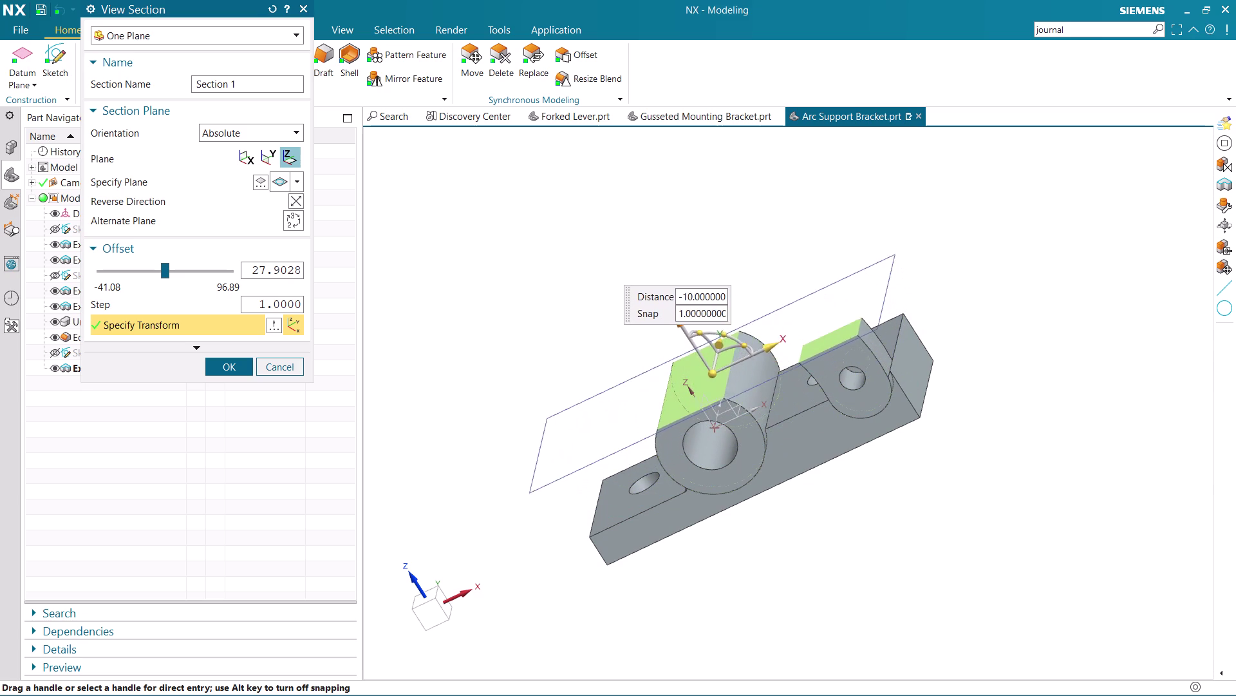
drag(705, 310, 591, 188)
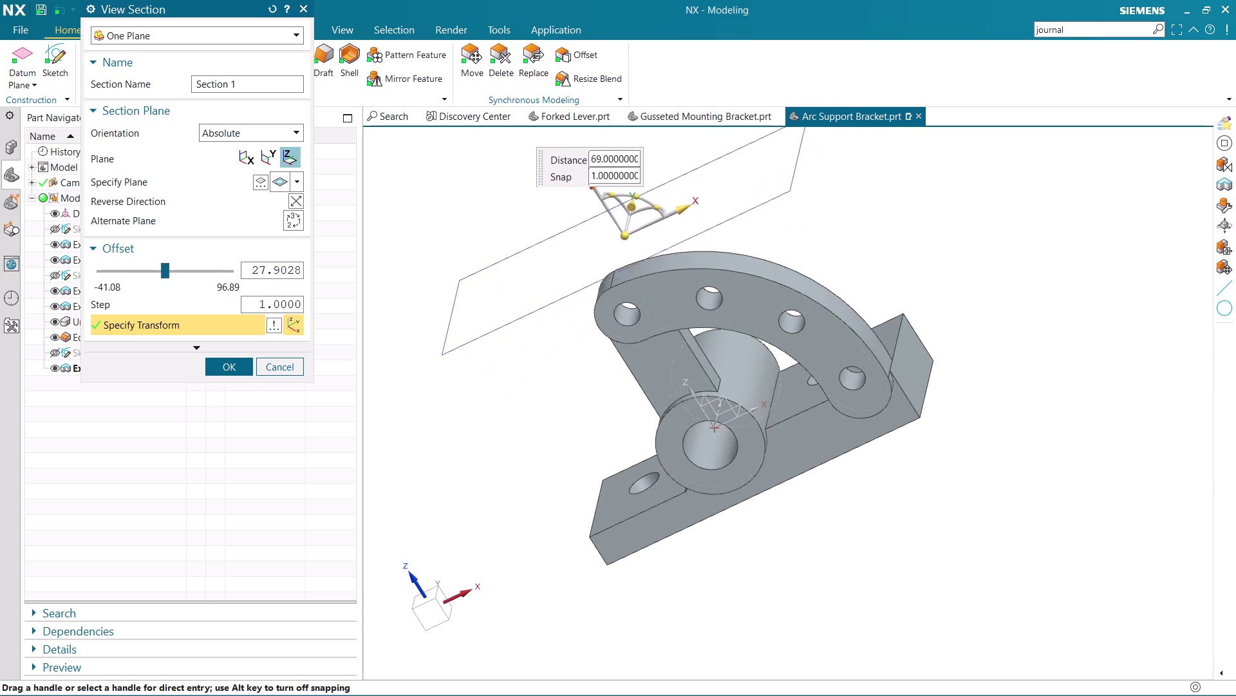
drag(590, 188, 572, 174)
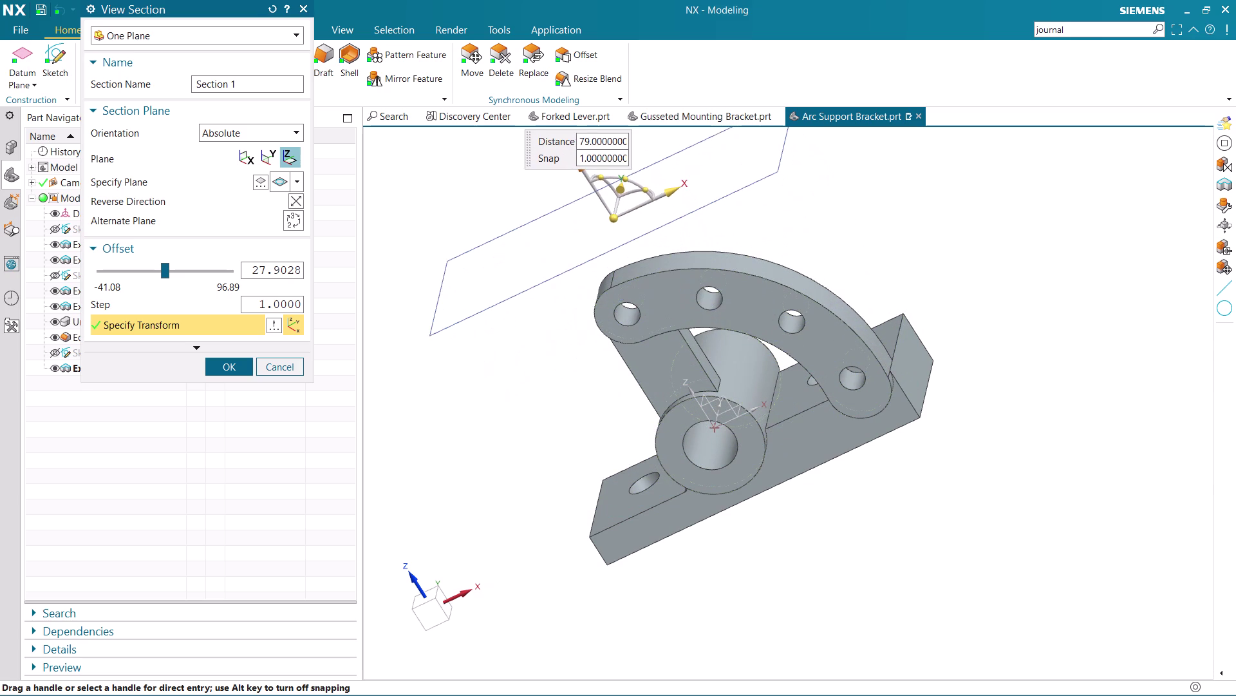
drag(571, 173, 592, 279)
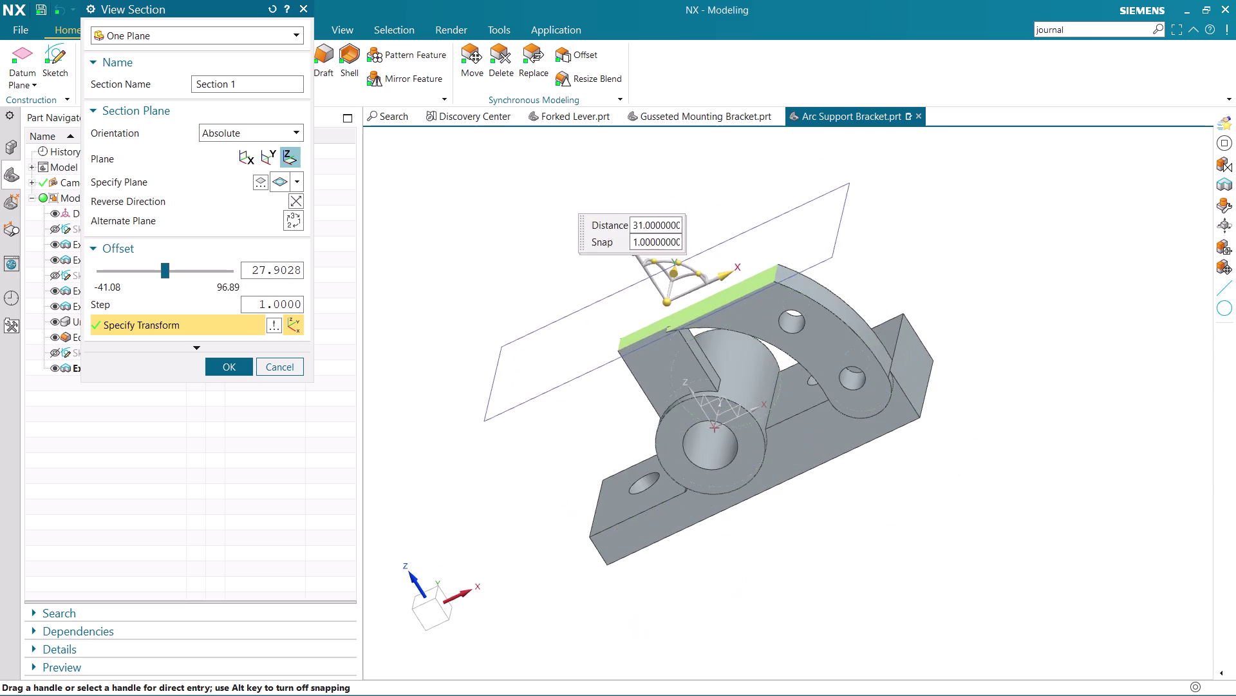
drag(592, 280, 505, 230)
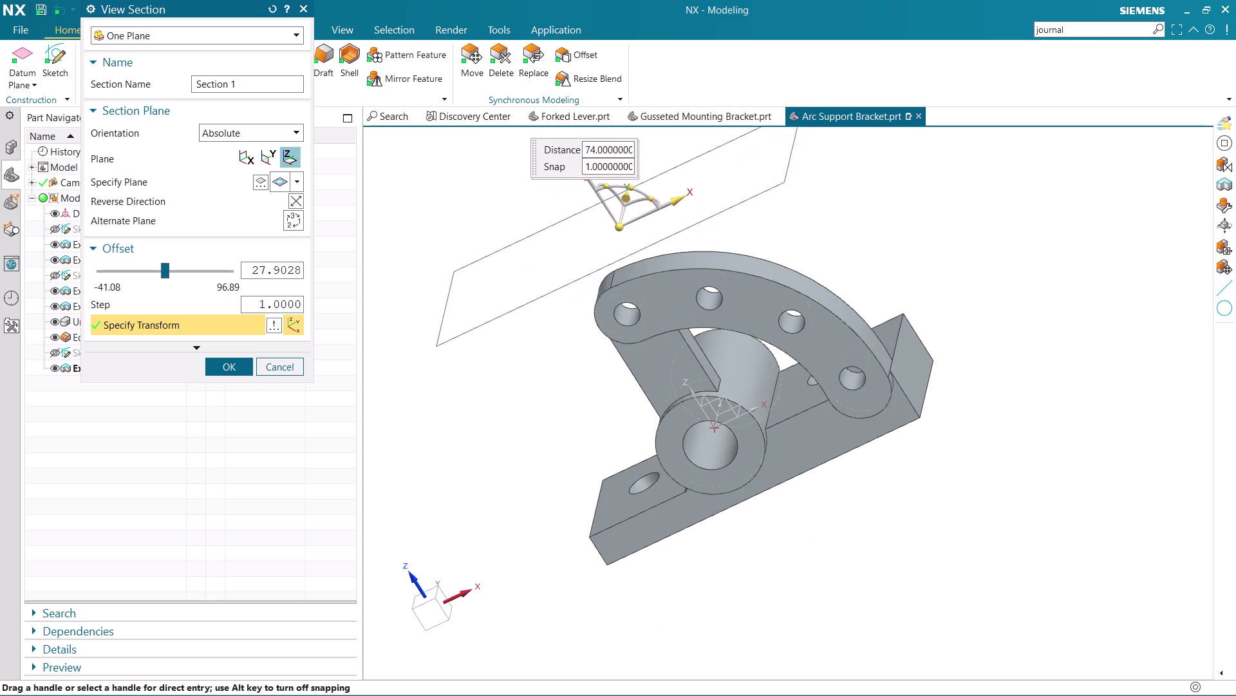
drag(505, 230, 553, 356)
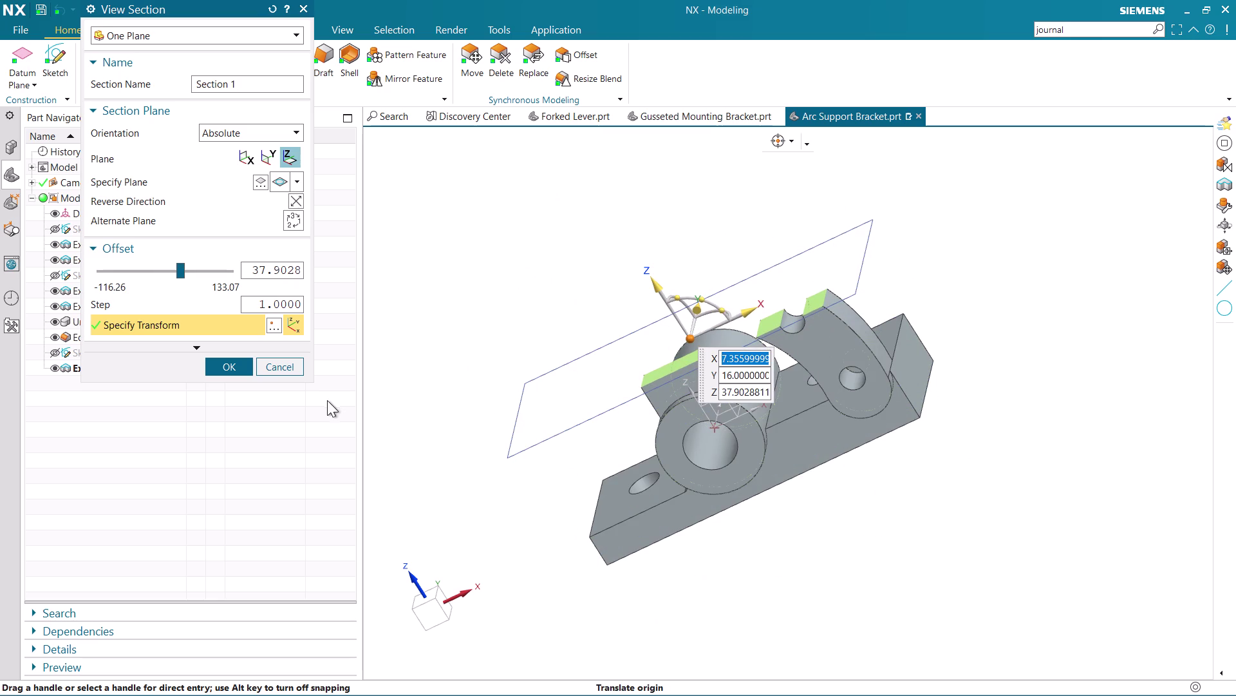
click(284, 365)
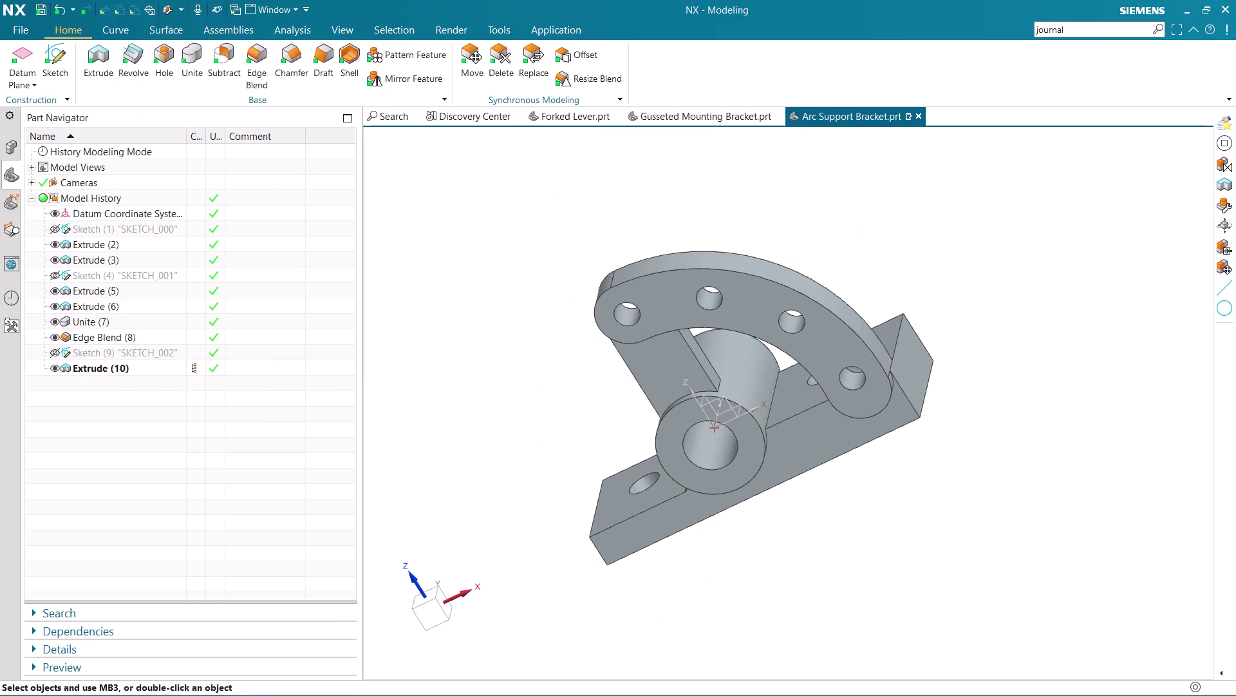
middle_drag(949, 460, 952, 440)
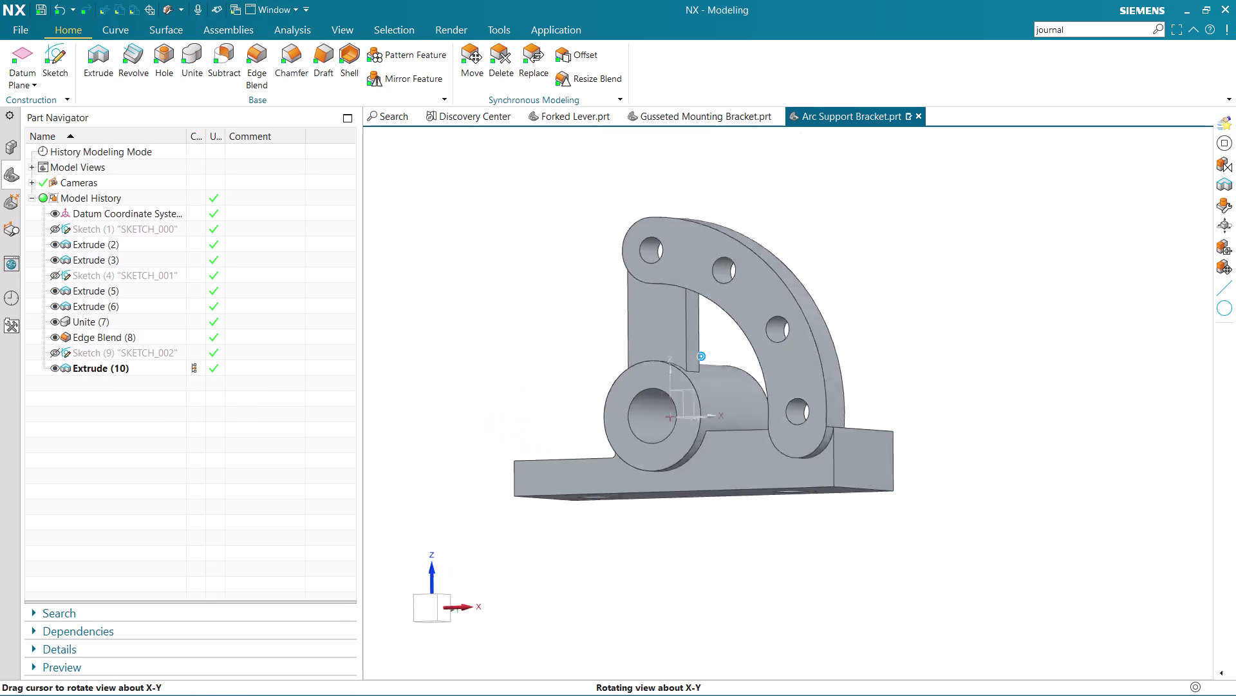
middle_drag(952, 440, 980, 453)
scroll(up, 3)
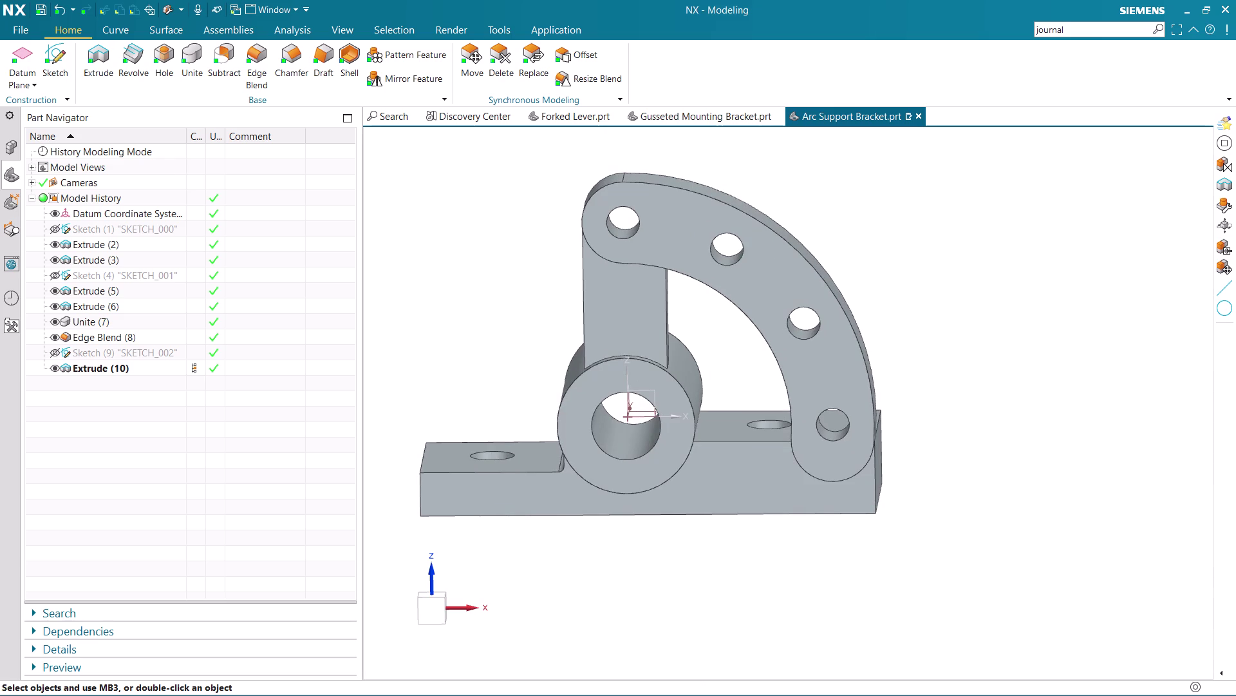